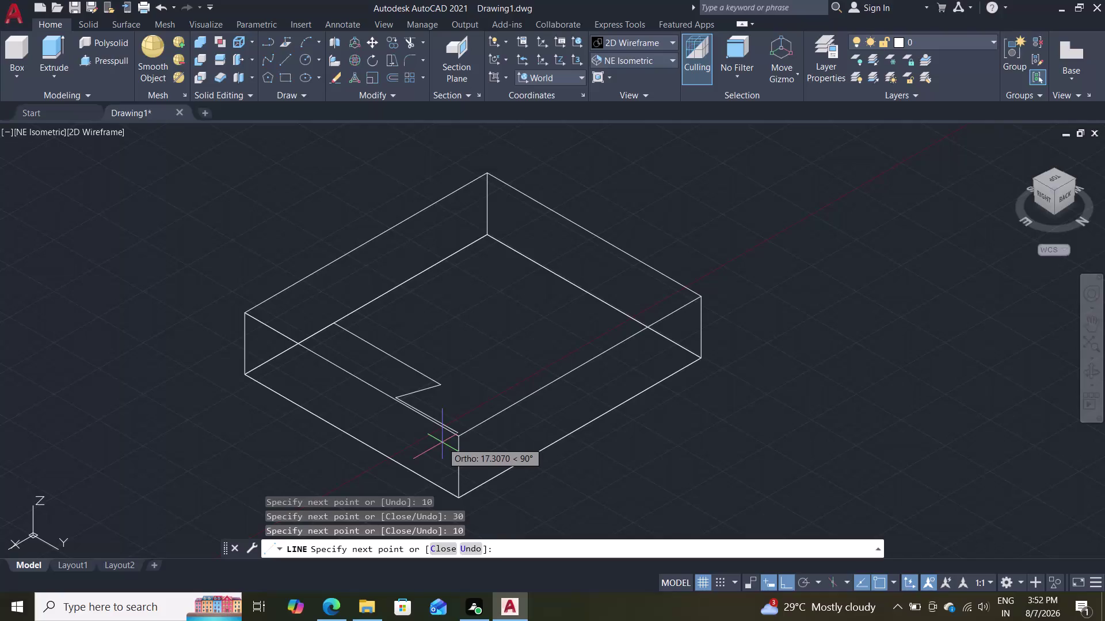
Cancel the current line and erase the stray short line by the notch.
key(Escape)
click(423, 389)
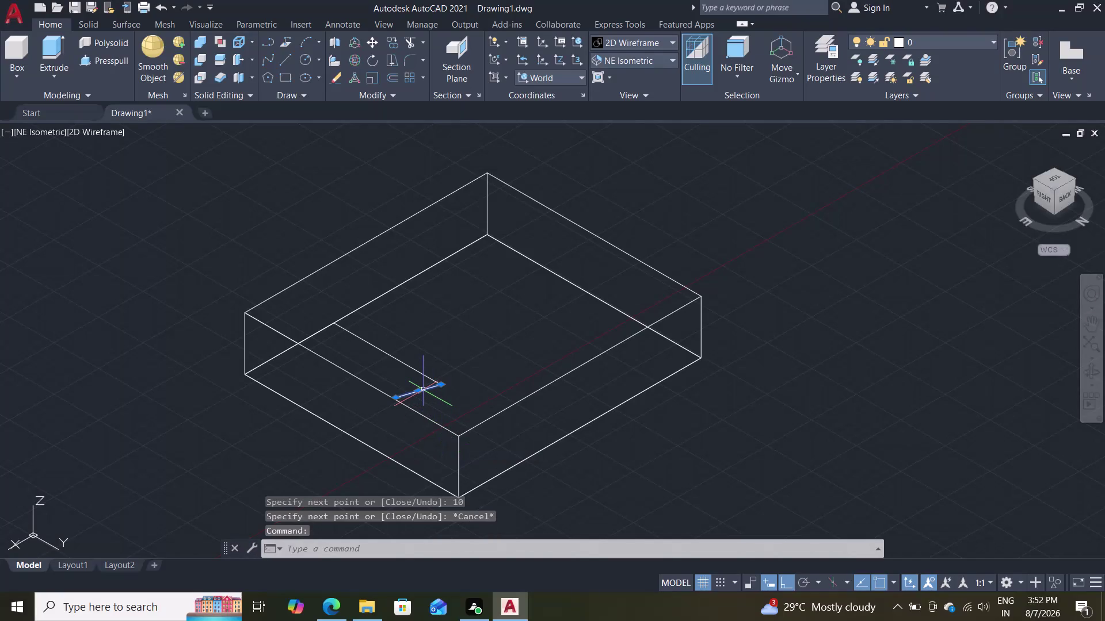
key(BackSpace)
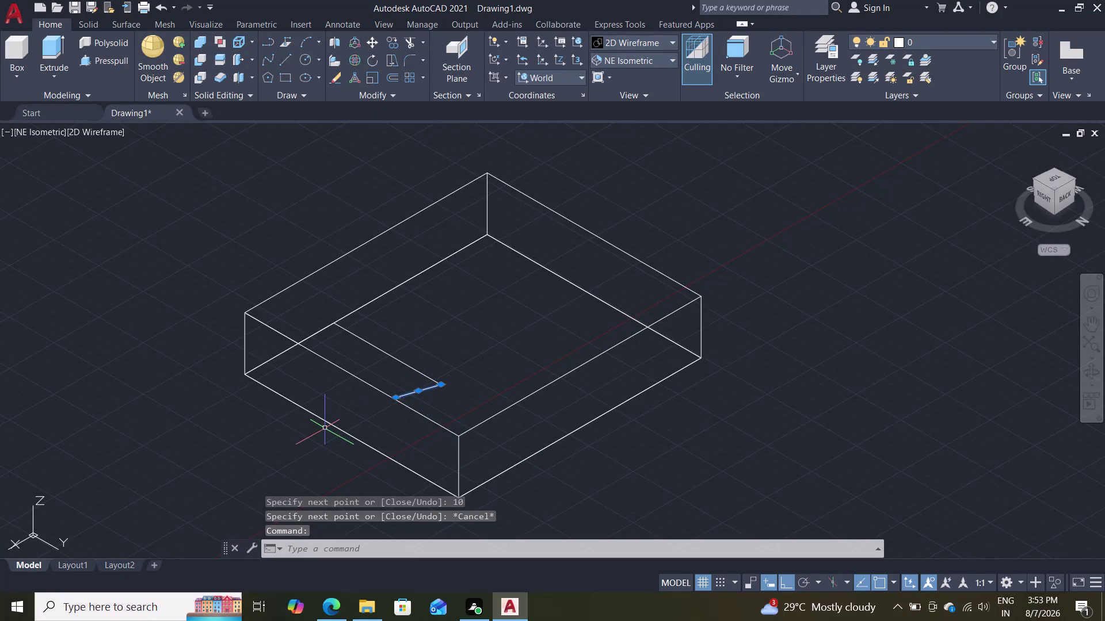
key(Delete)
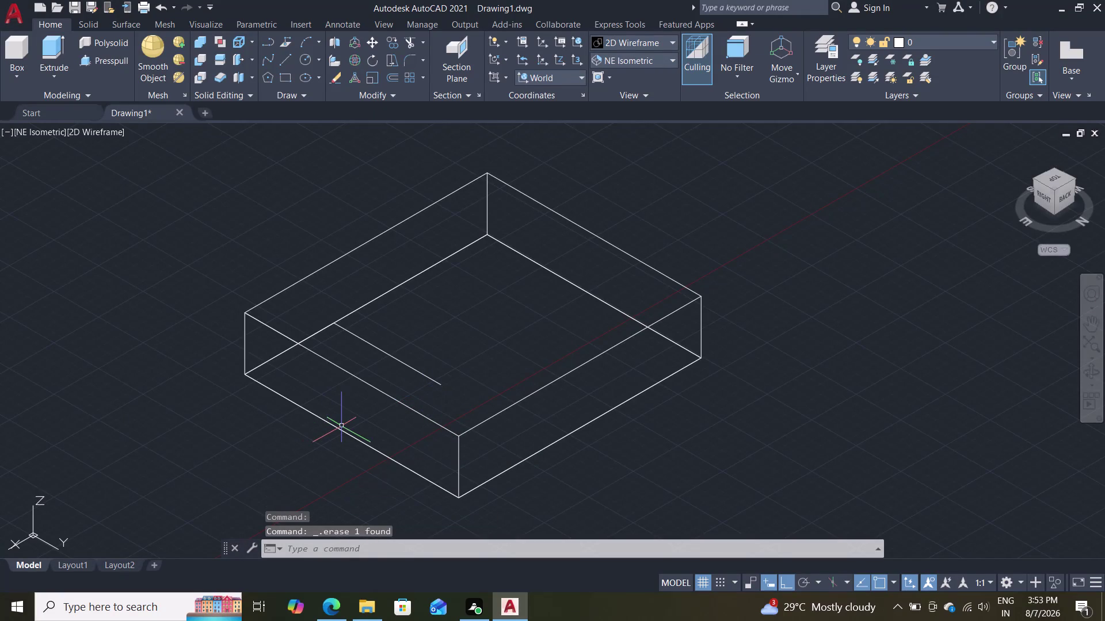
Zoom in on the notch and draw the line that closes its rectangular outline.
middle_drag(344, 421, 299, 376)
scroll(up, 3)
middle_drag(302, 405, 299, 394)
scroll(up, 3)
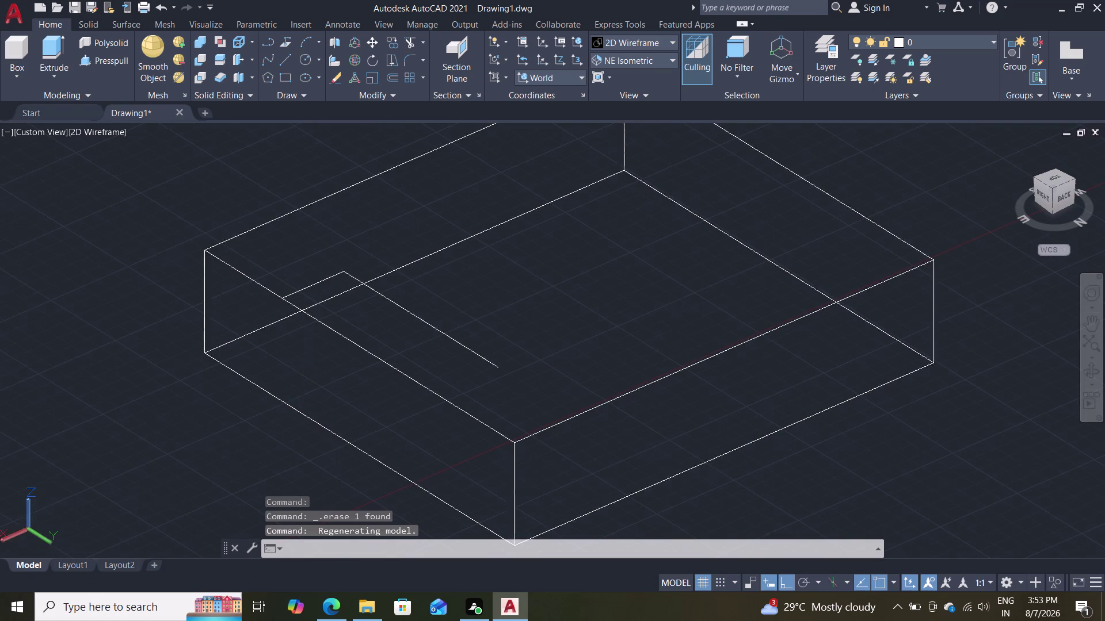
middle_drag(299, 394, 289, 378)
middle_click(285, 374)
middle_drag(274, 364, 257, 358)
middle_click(243, 356)
middle_drag(243, 355, 277, 391)
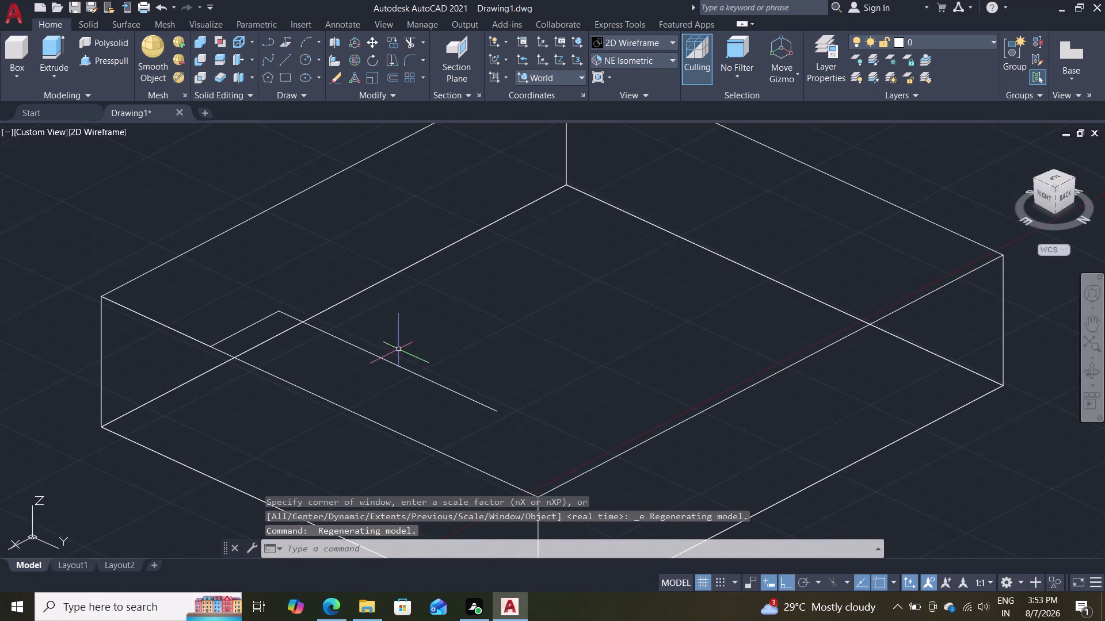
scroll(down, 3)
middle_click(466, 322)
scroll(up, 3)
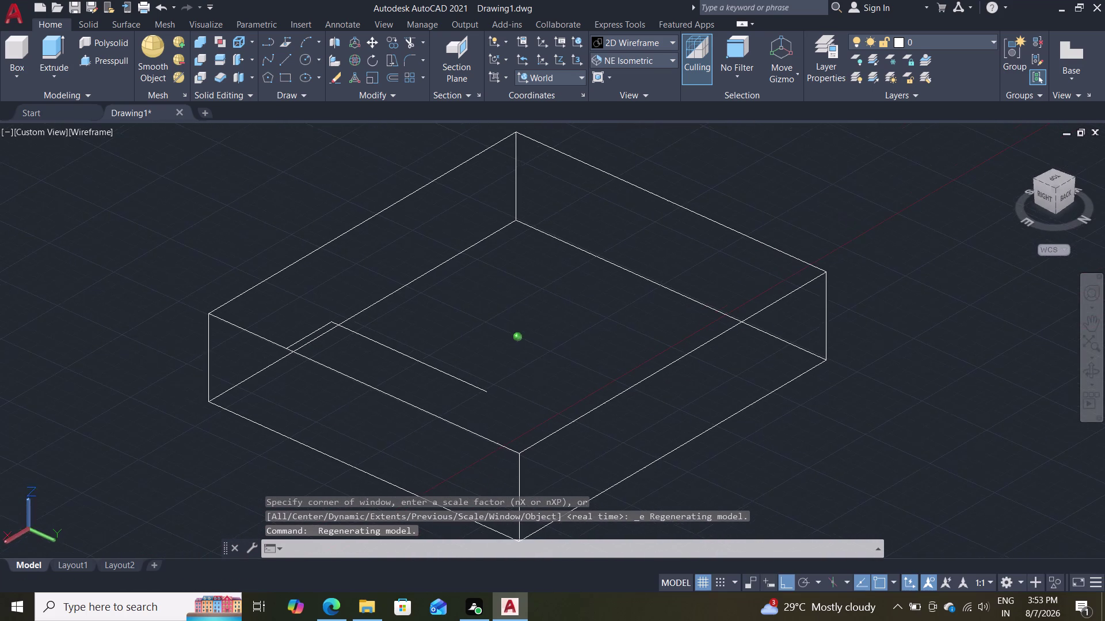
key(l)
key(Return)
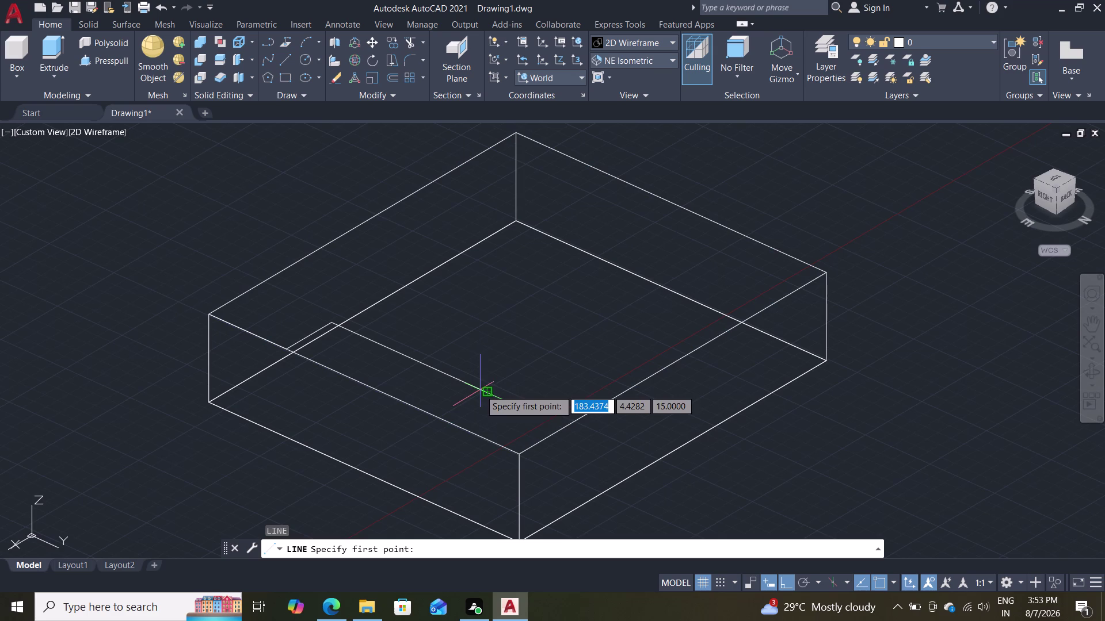
double_click(482, 393)
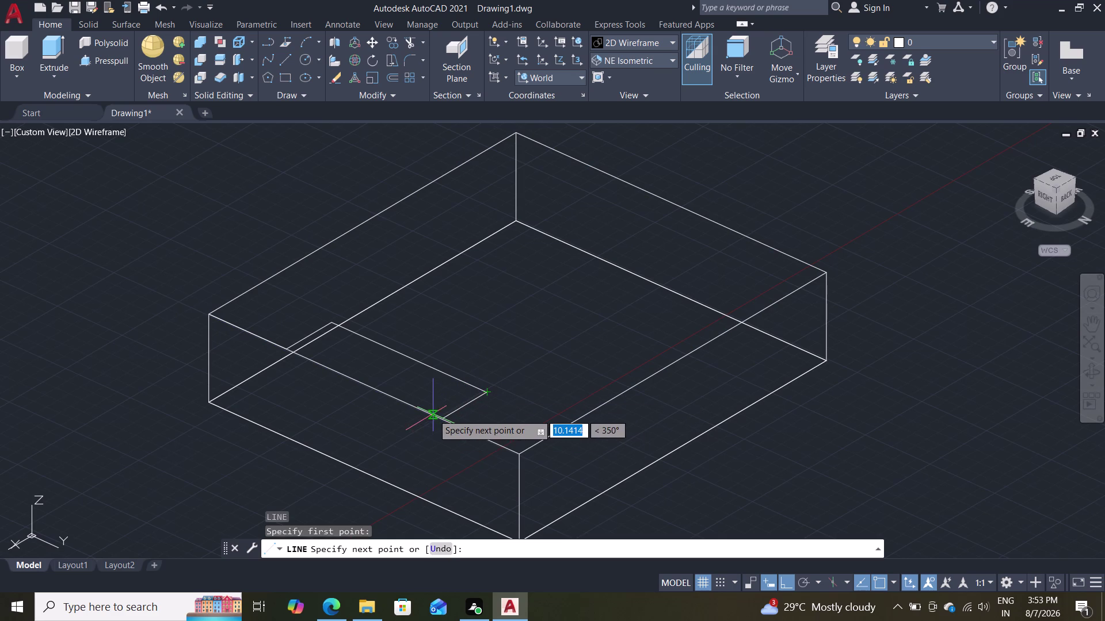
click(439, 419)
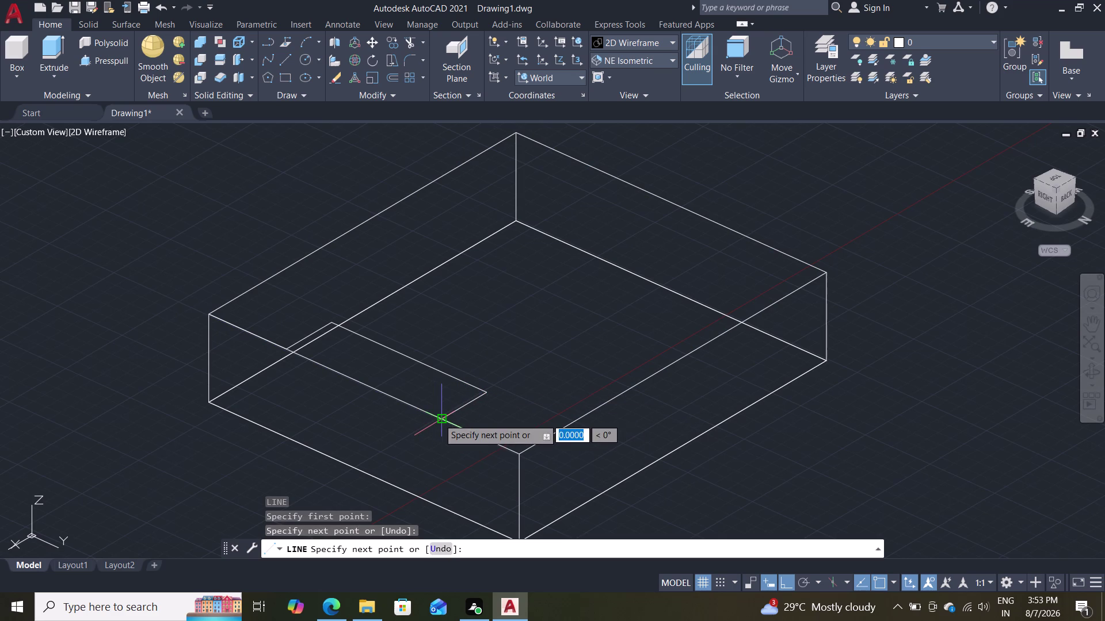
key(Escape)
scroll(down, 3)
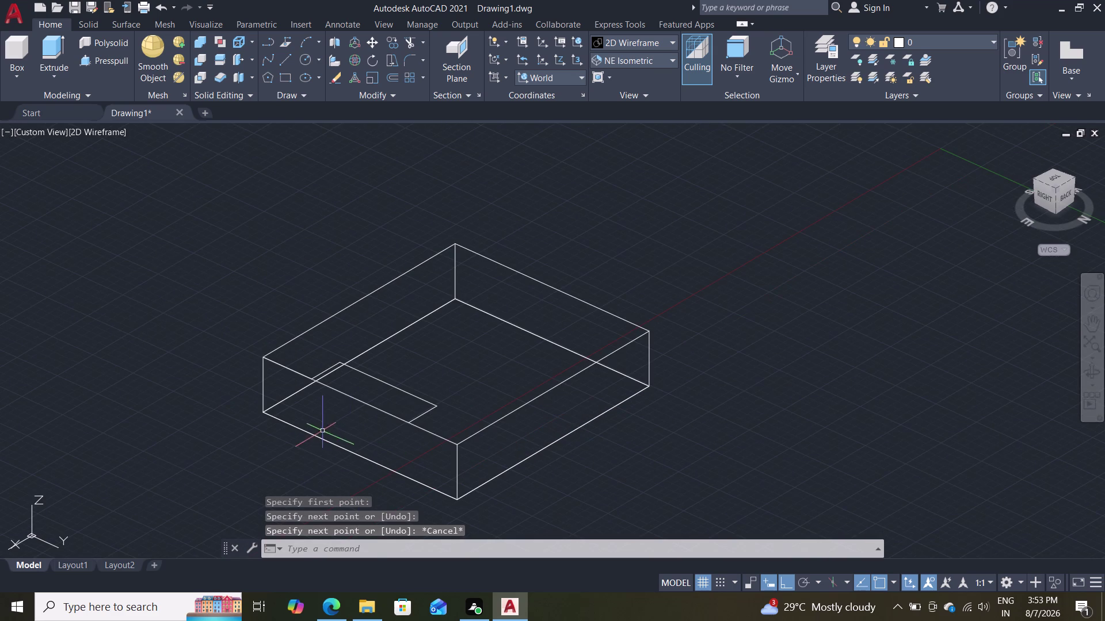
middle_drag(319, 432, 317, 423)
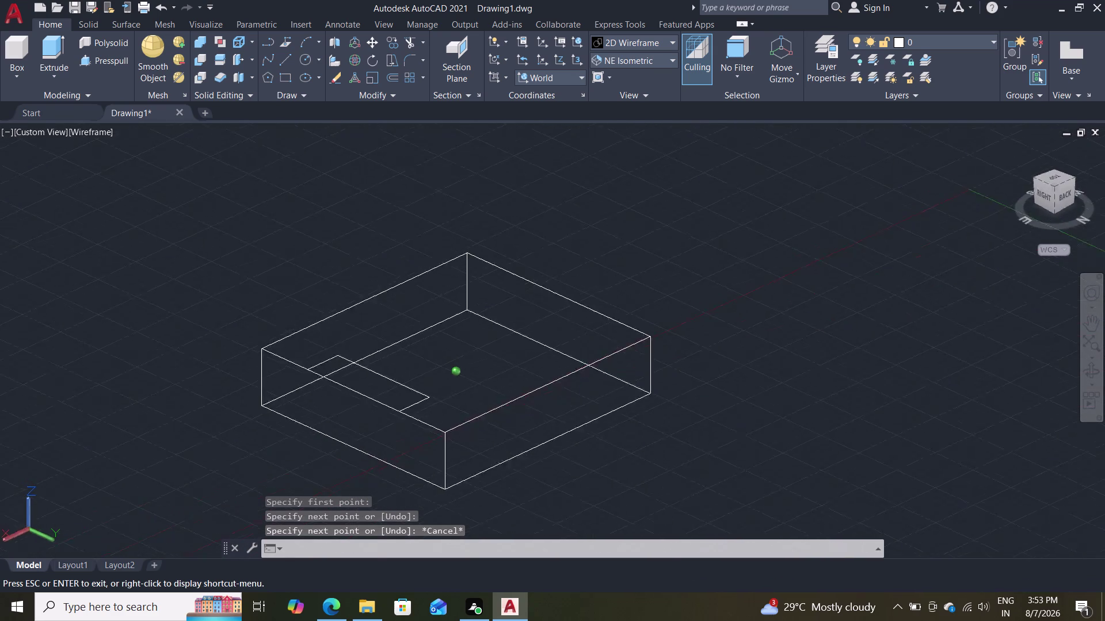
middle_drag(317, 423, 341, 429)
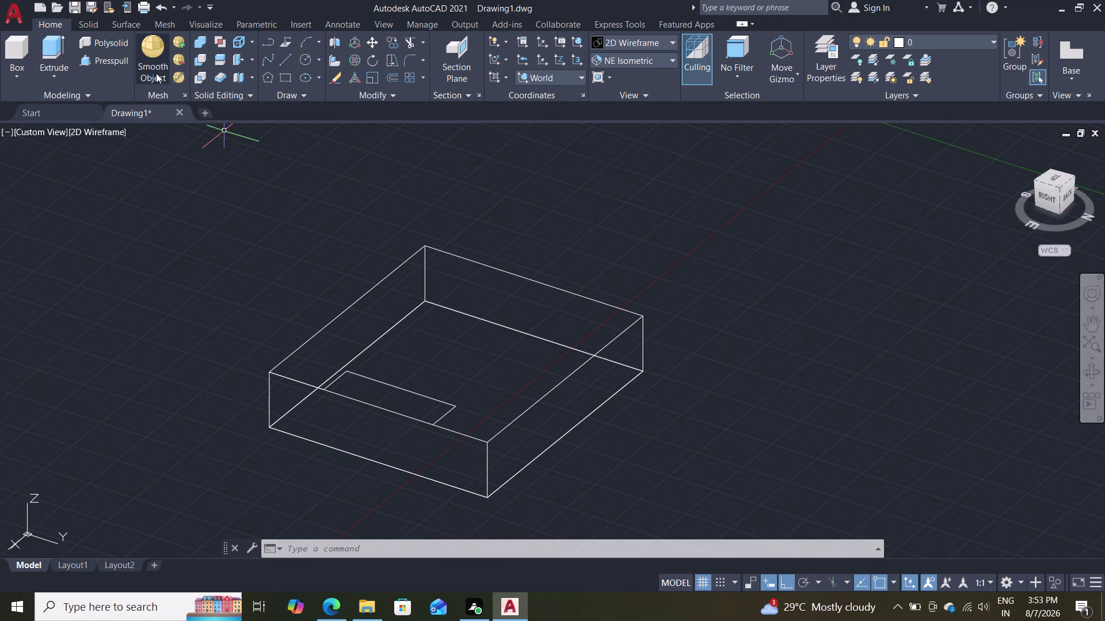
Presspull the notch rectangle down through the block, then switch to Shades of Gray.
click(113, 57)
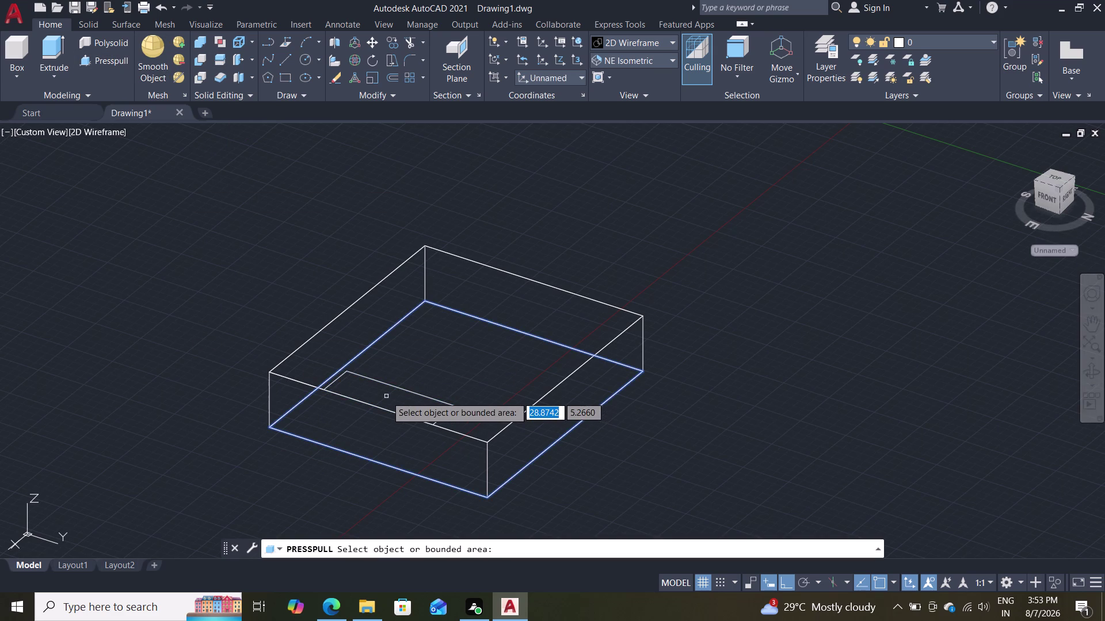
click(383, 399)
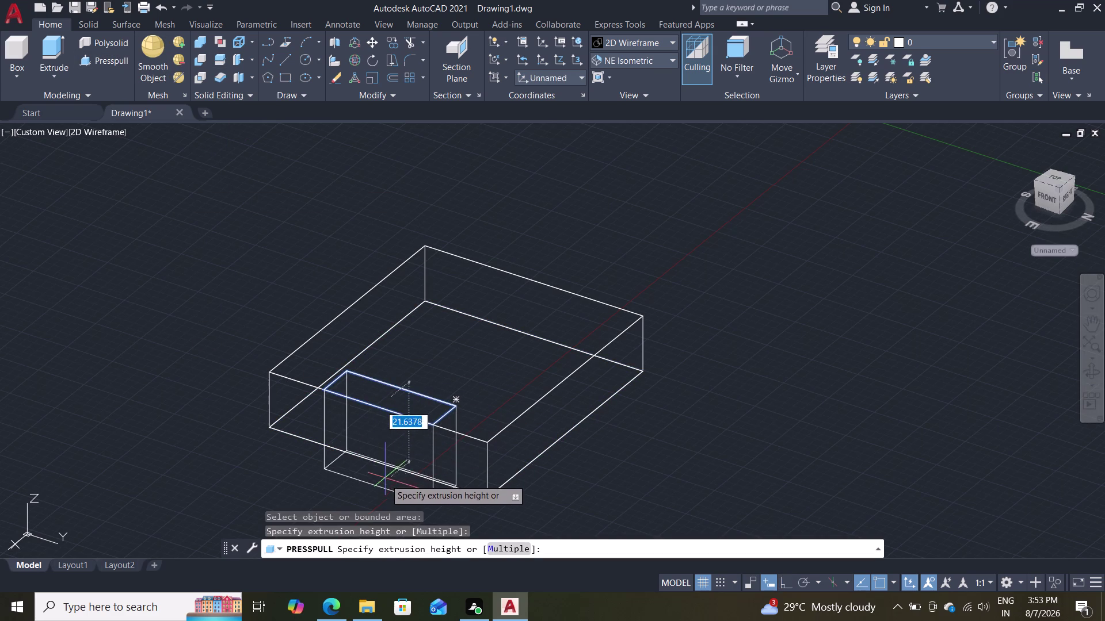
click(385, 490)
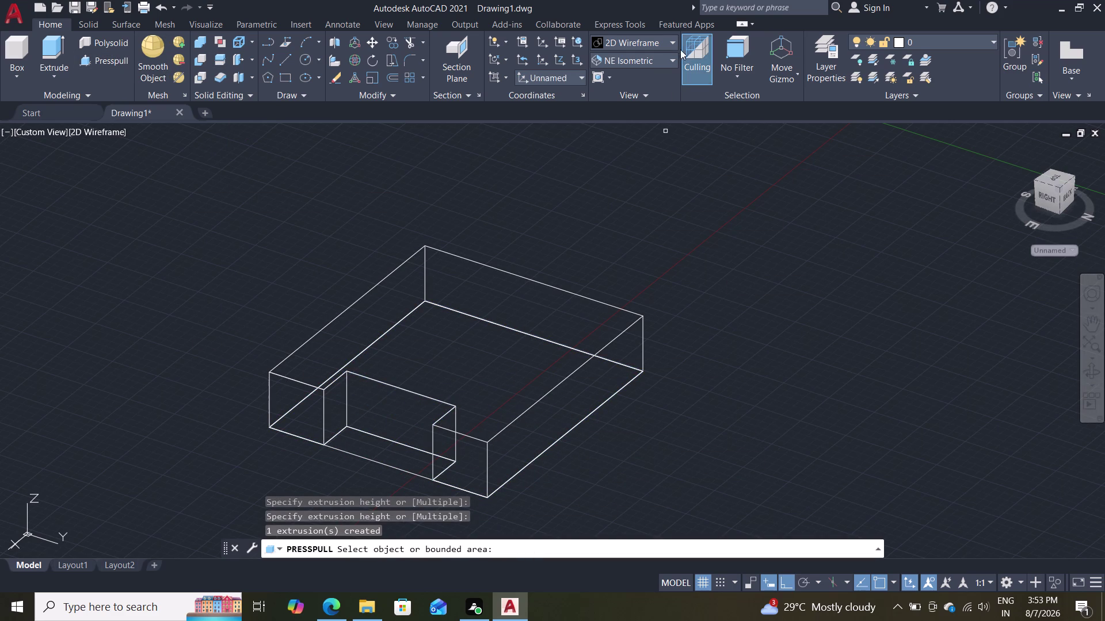
click(664, 43)
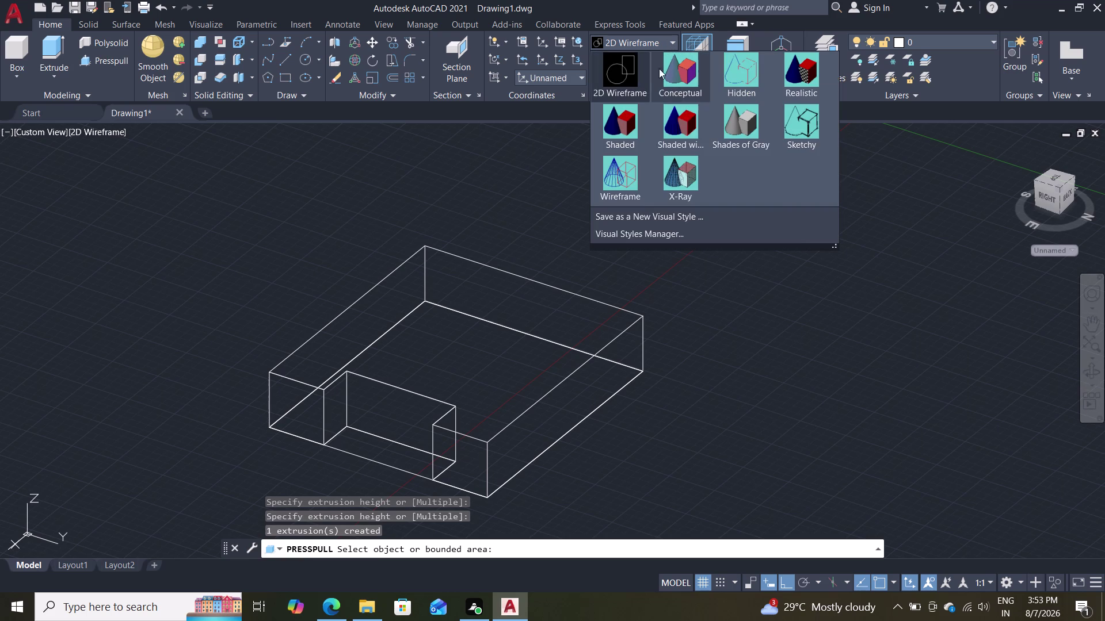
click(733, 128)
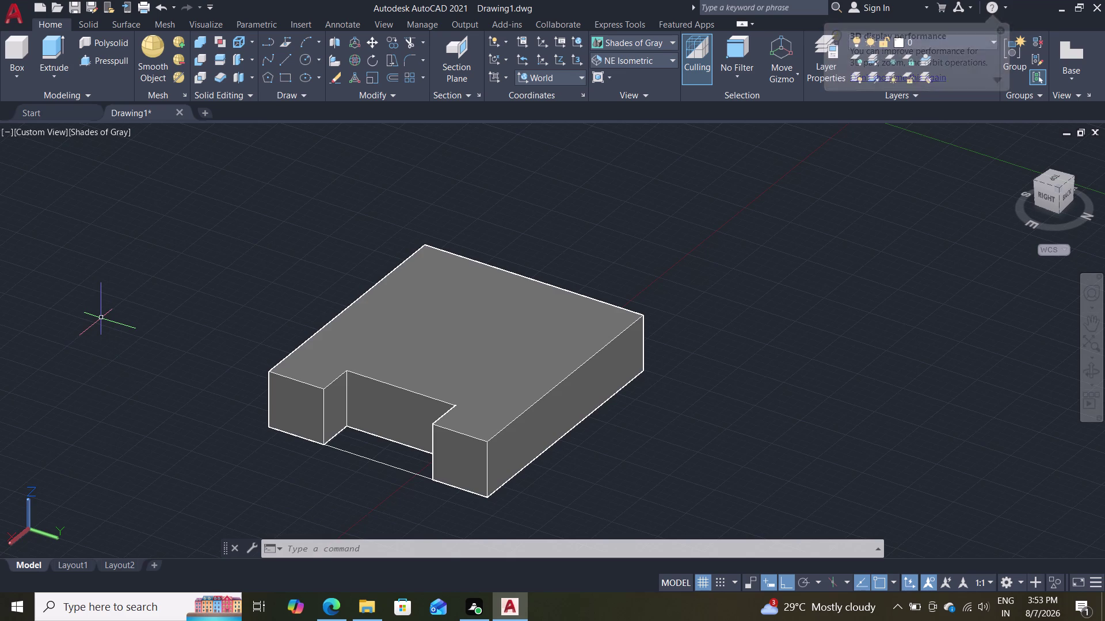
Erase the leftover line beneath the notch with the E command.
key(e)
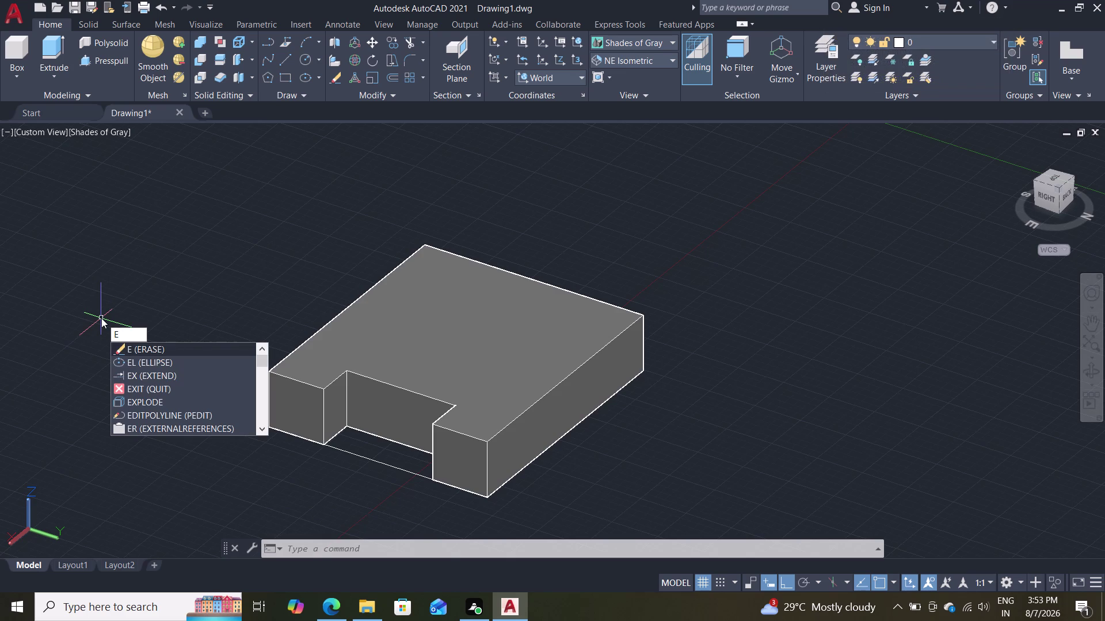
key(Return)
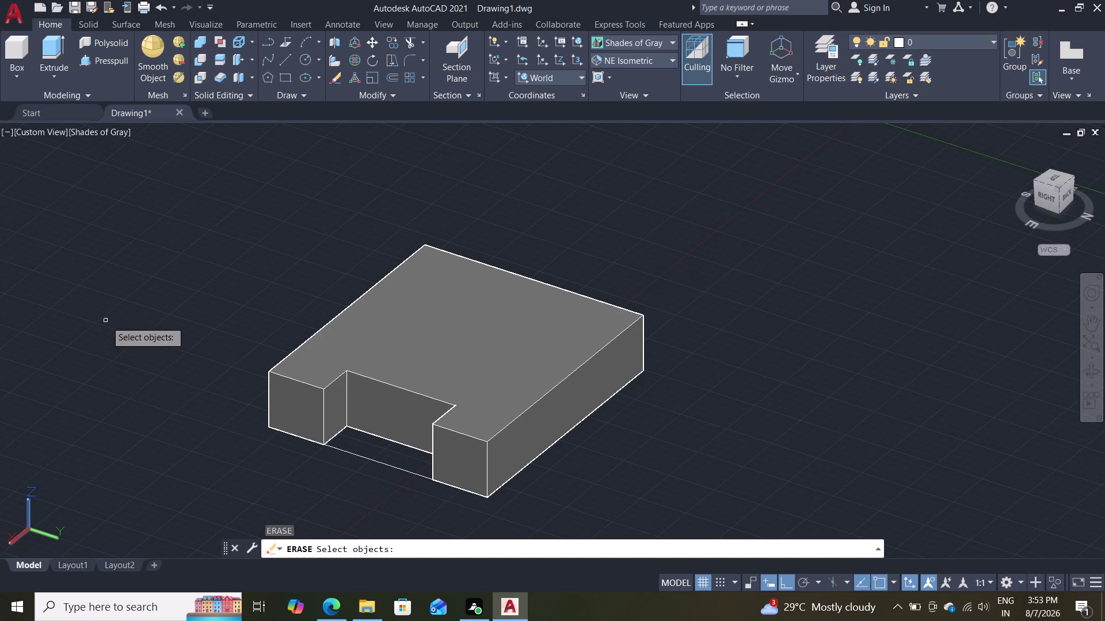
triple_click(373, 459)
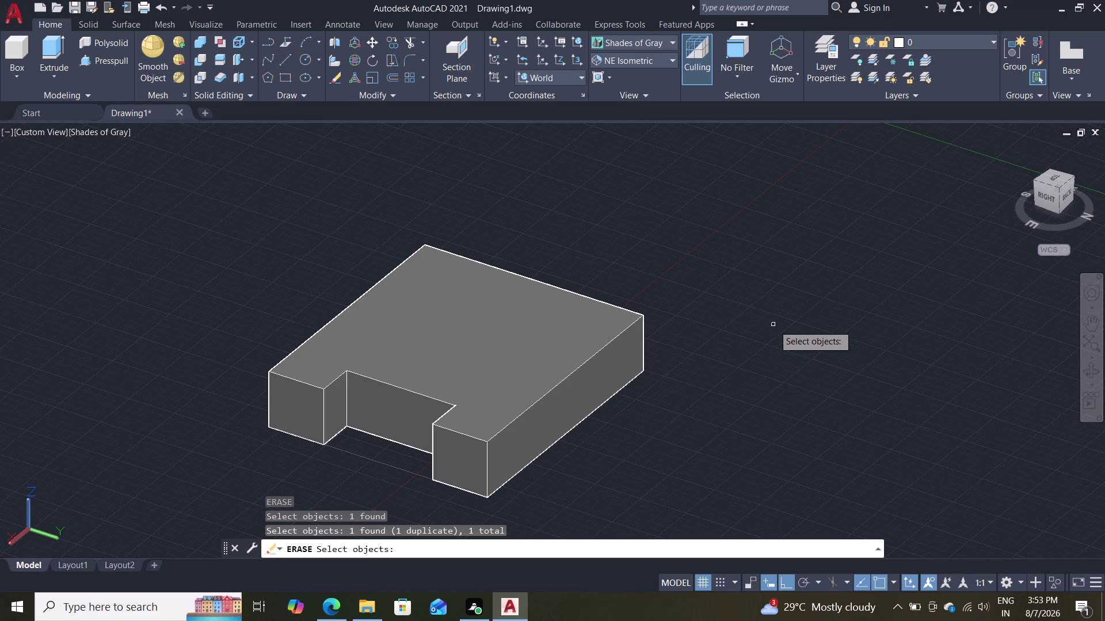
key(Escape)
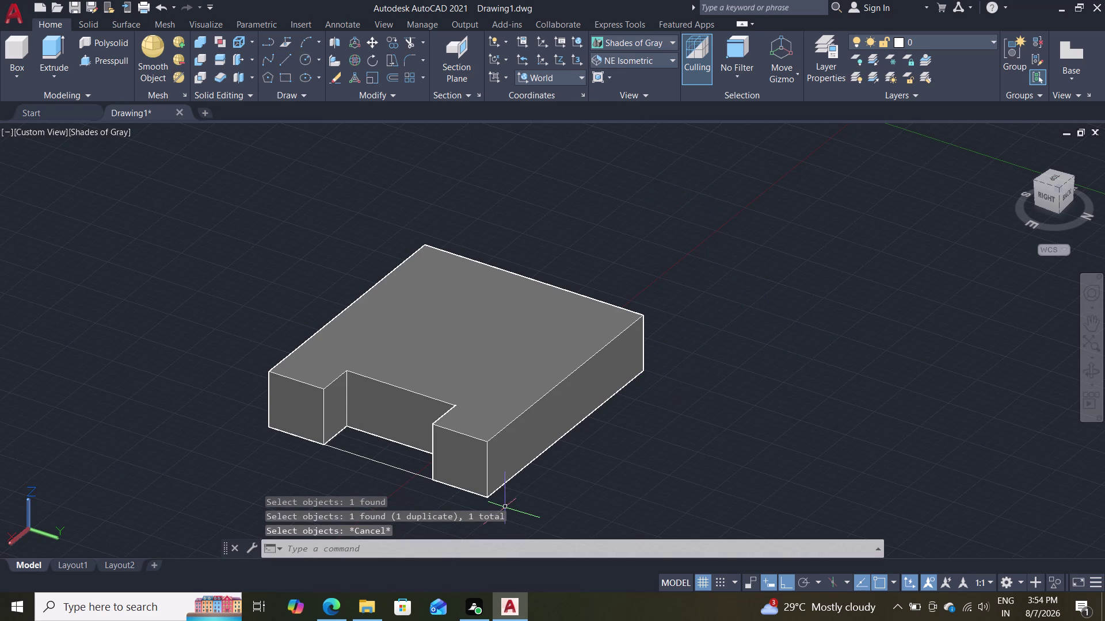
key(e)
key(Return)
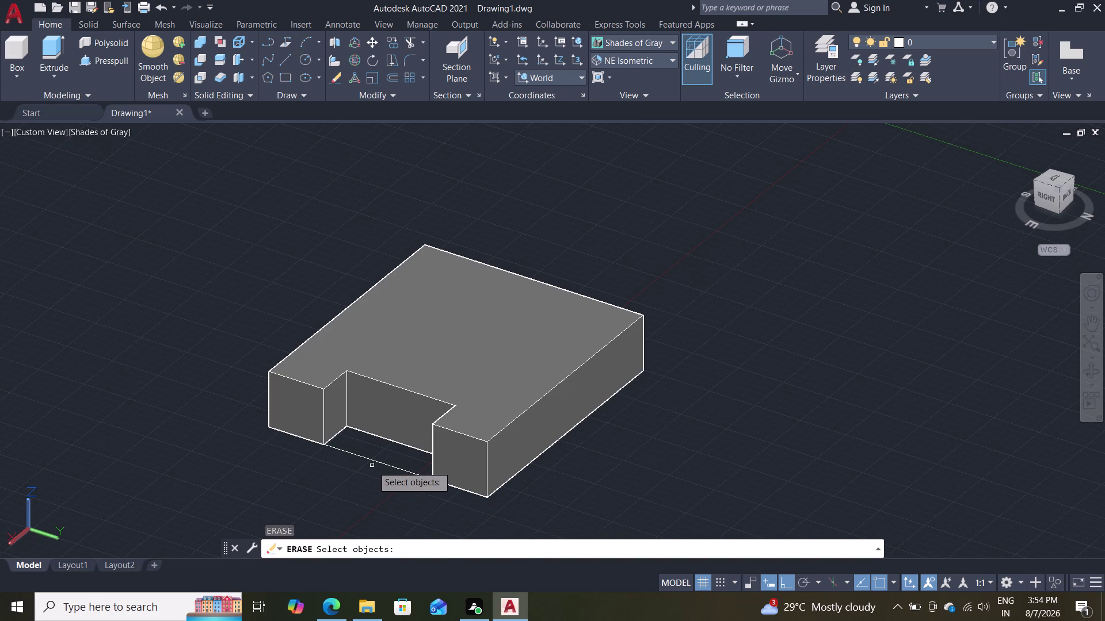
click(377, 462)
key(Return)
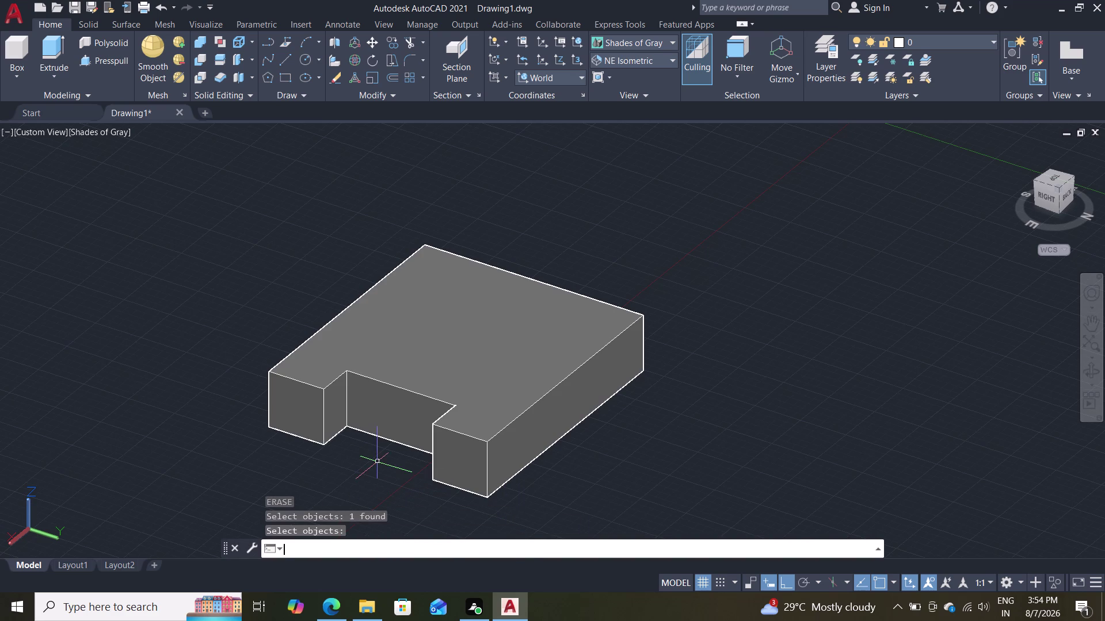
Cancel the lingering commands and start a new line on the top face.
key(space)
key(space)
key(space)
key(space)
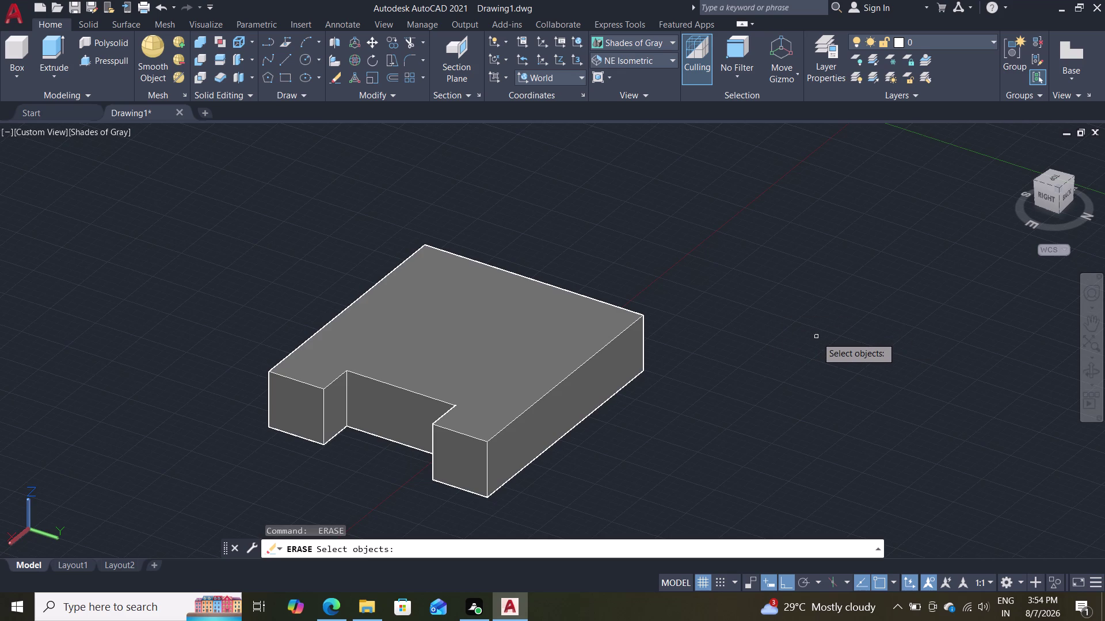
scroll(down, 3)
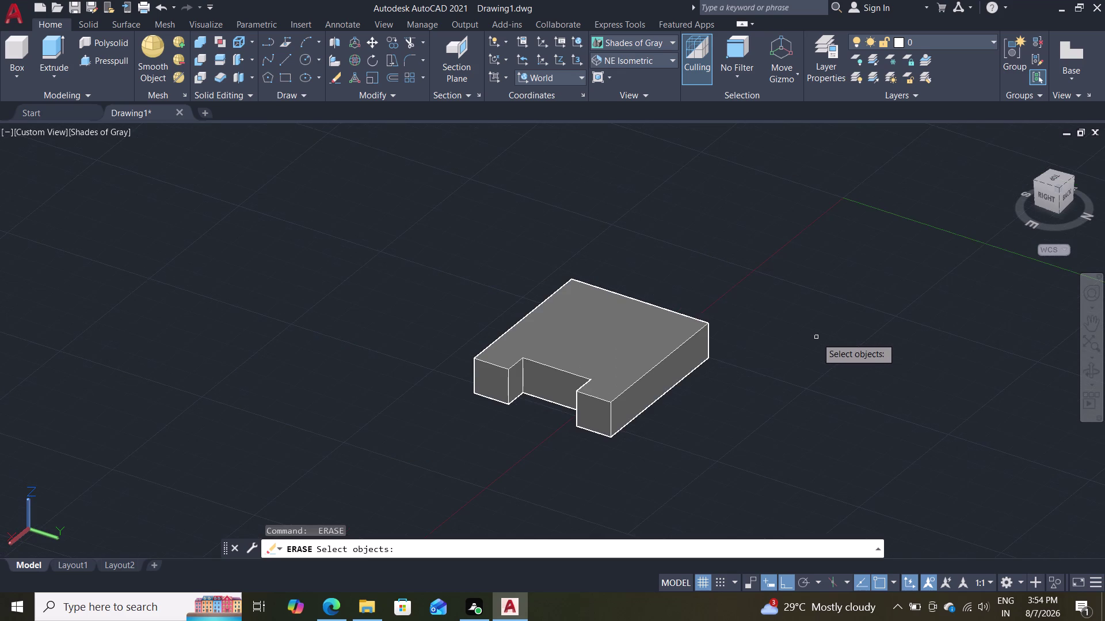
scroll(up, 3)
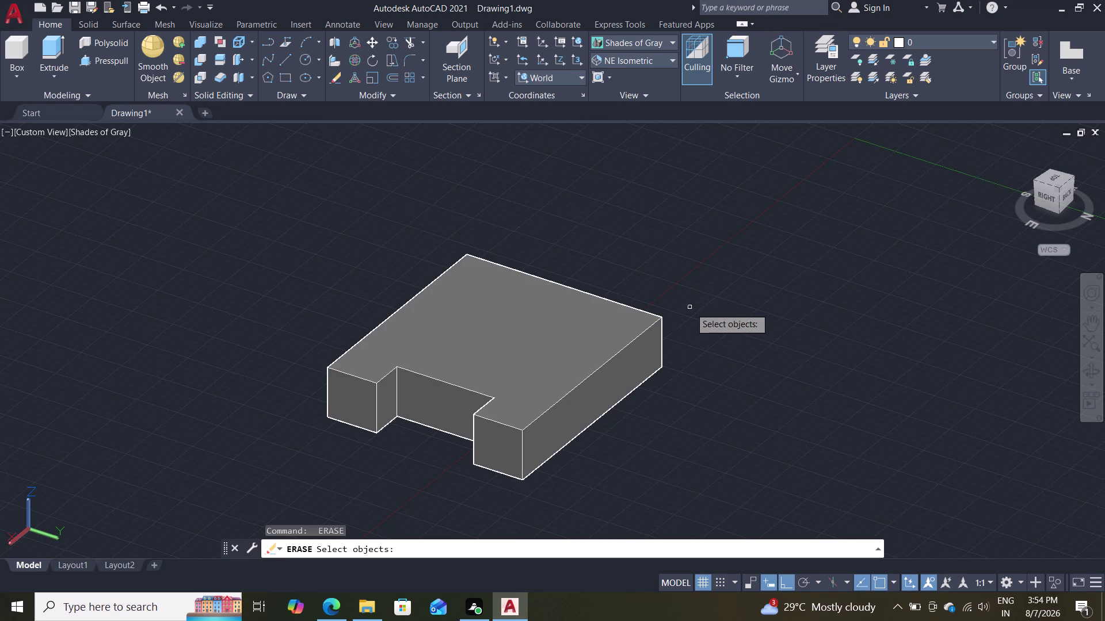
key(Escape)
key(Escape)
key(z)
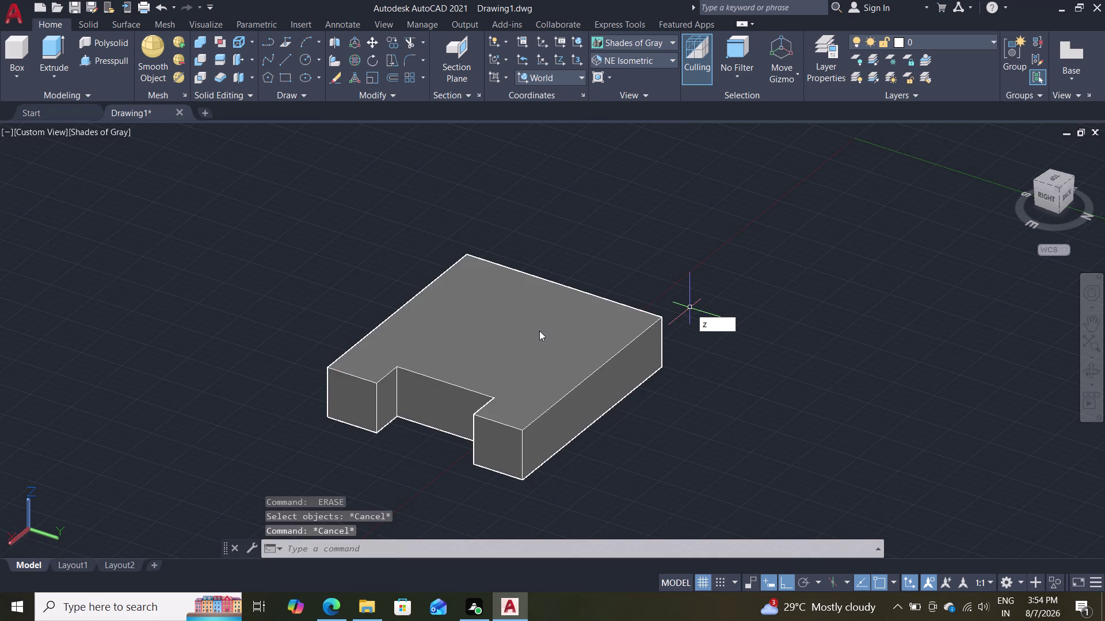
key(Escape)
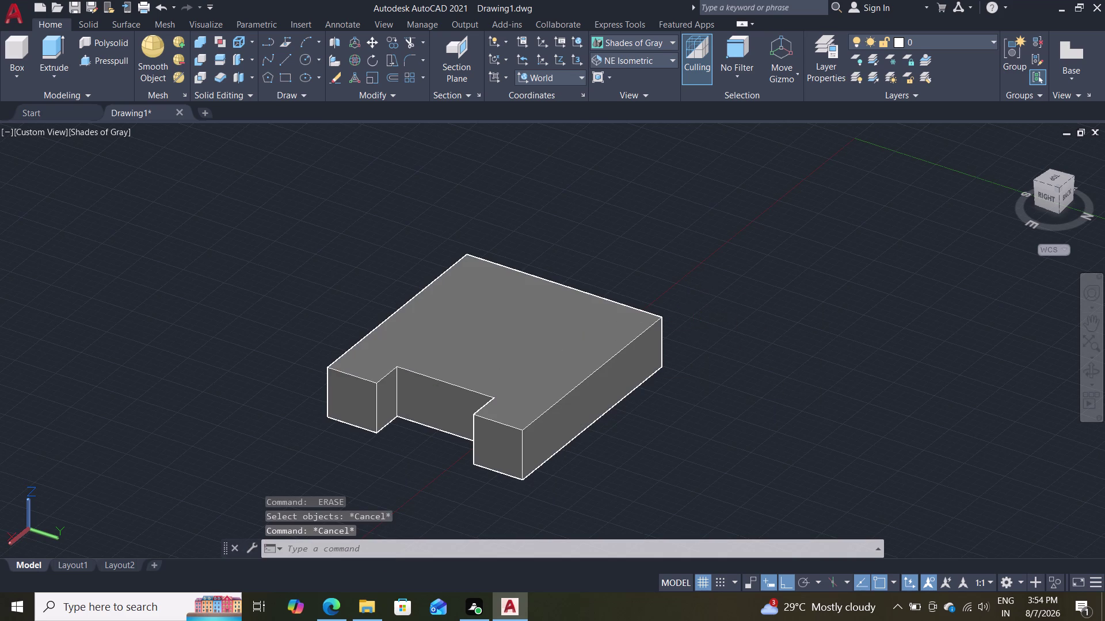
key(Escape)
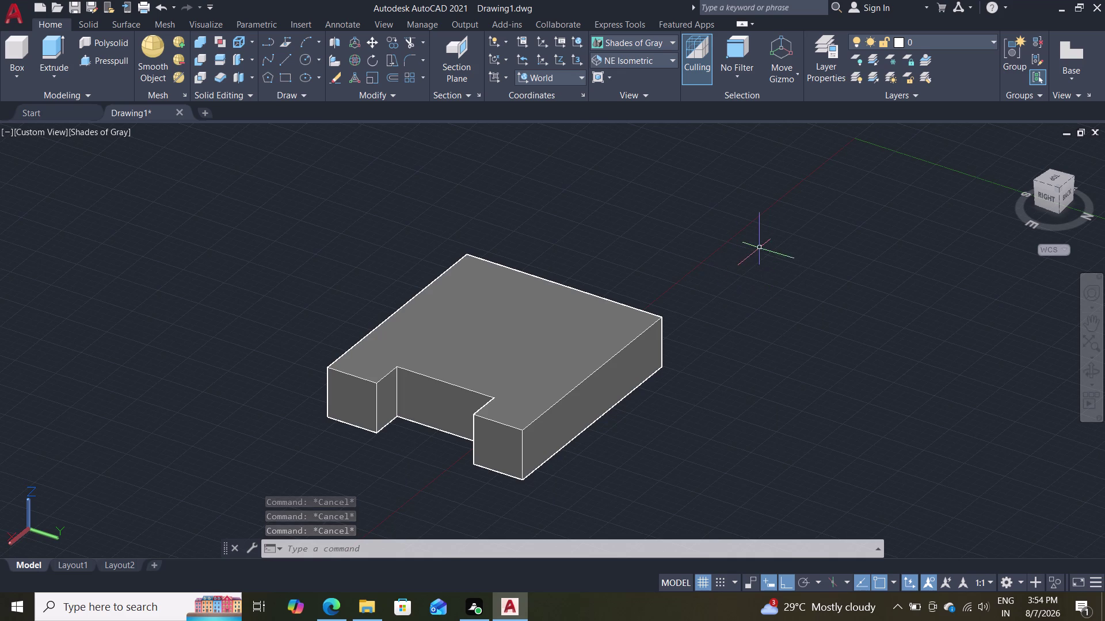
key(l)
key(Return)
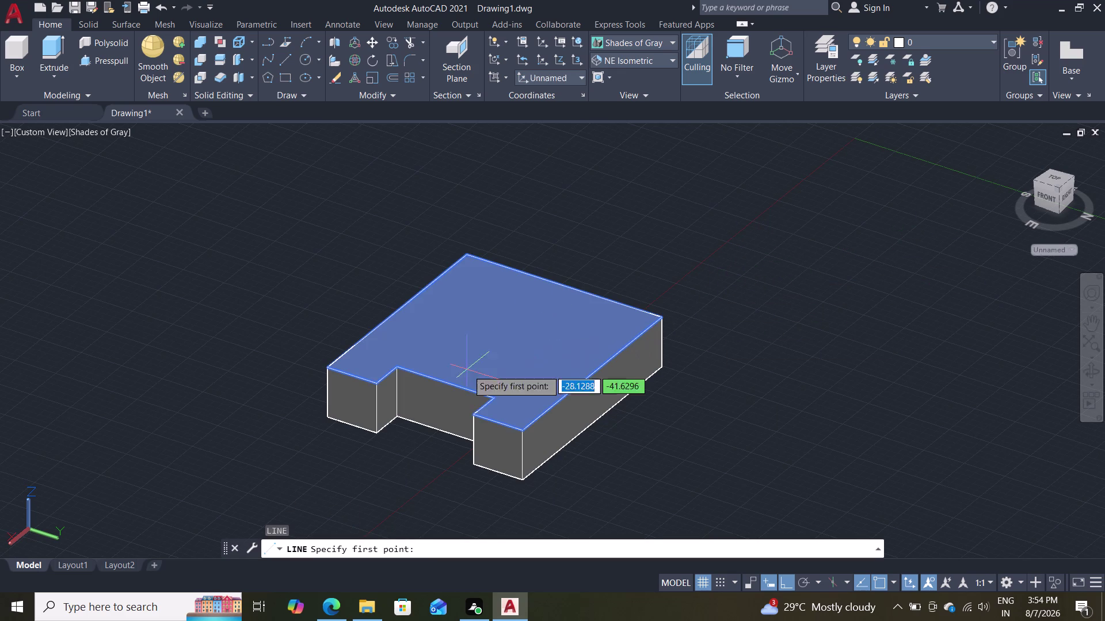
Draw a 38-unit guide line across the block's top face.
click(324, 368)
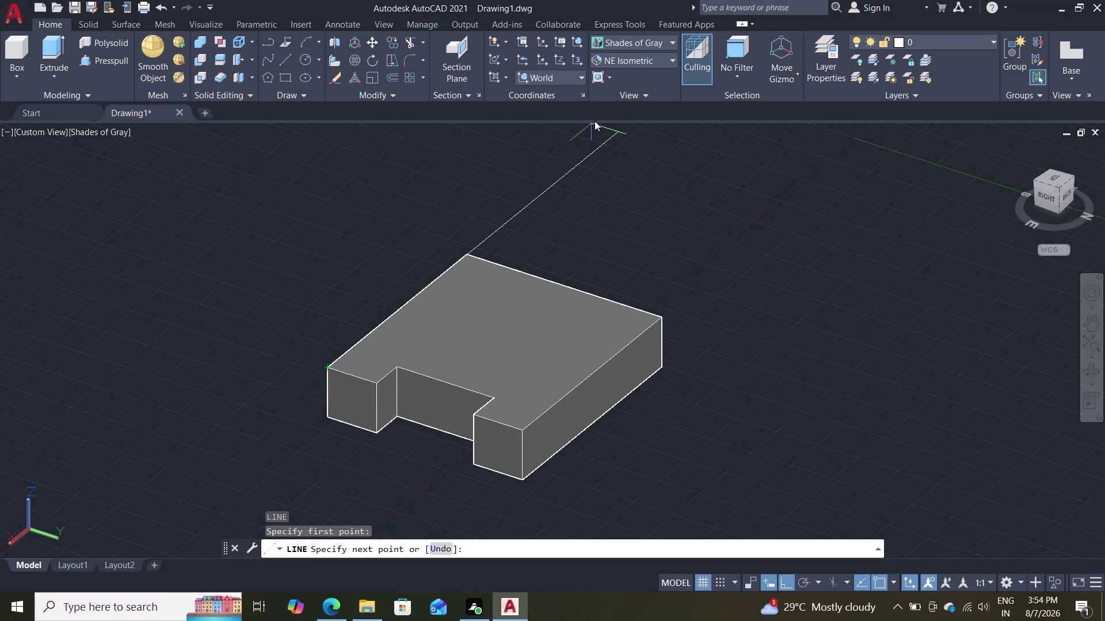
text(38)
key(Return)
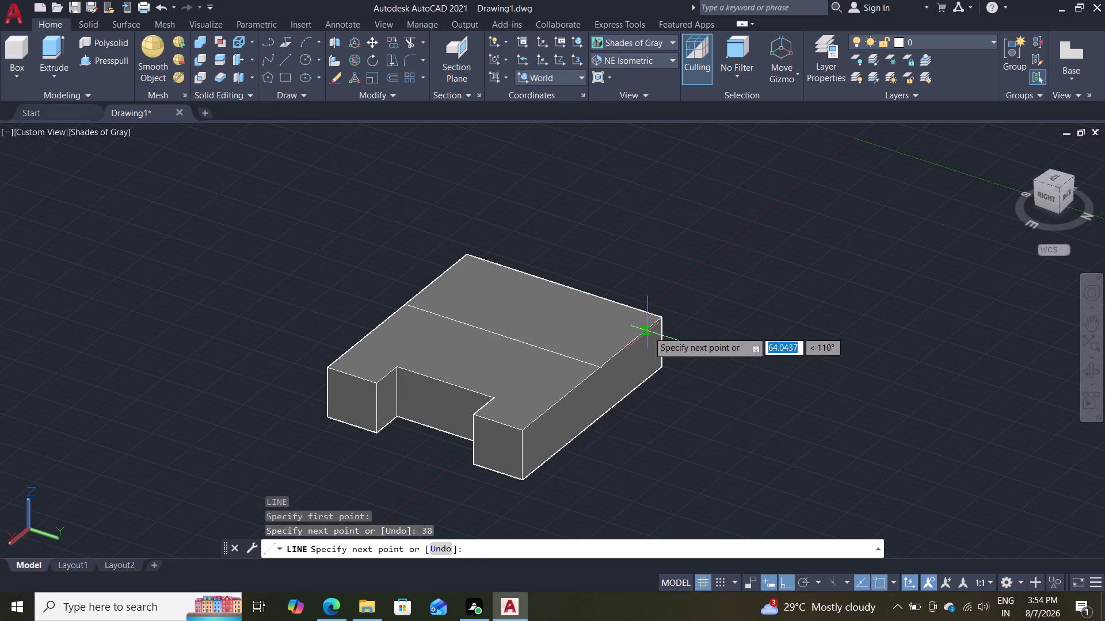
click(603, 367)
key(Escape)
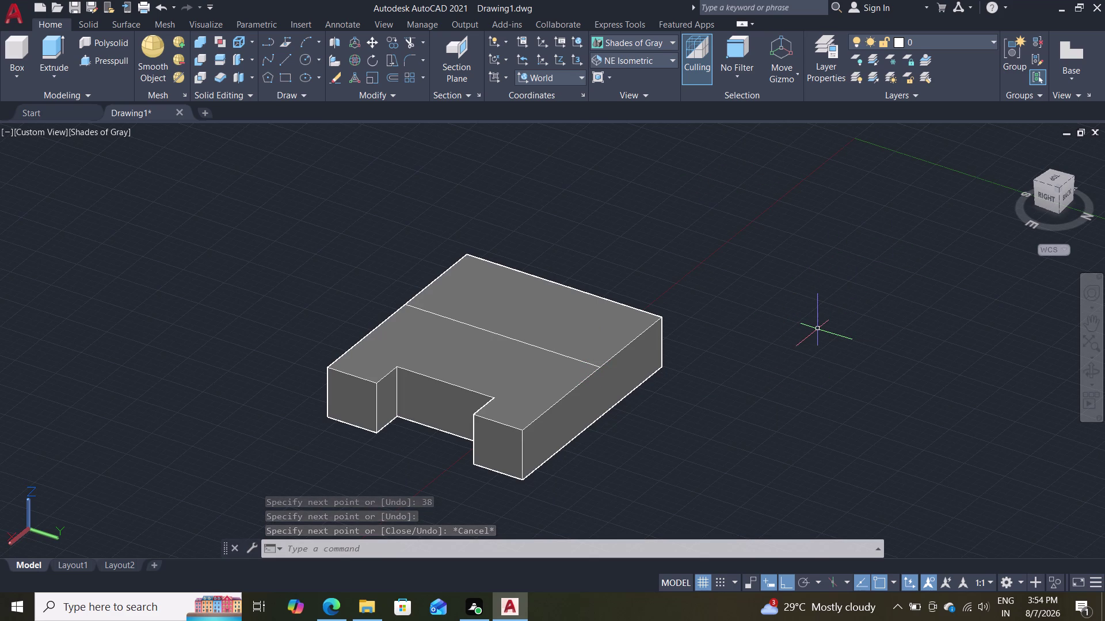
key(c)
key(Return)
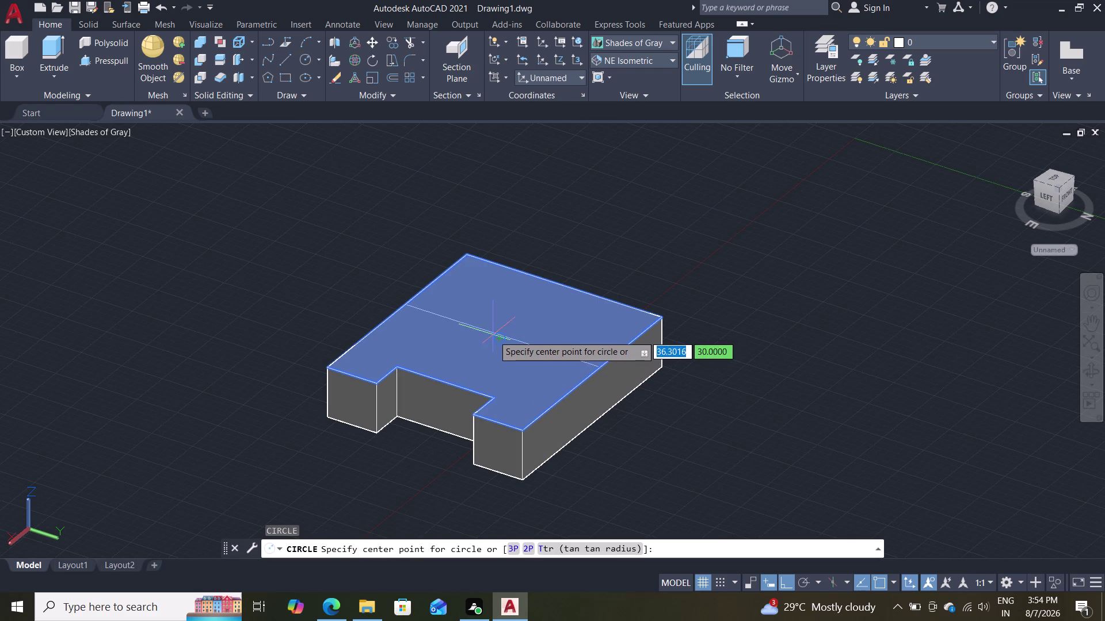
Draw a radius 15 circle centred on the guide line's midpoint.
scroll(up, 3)
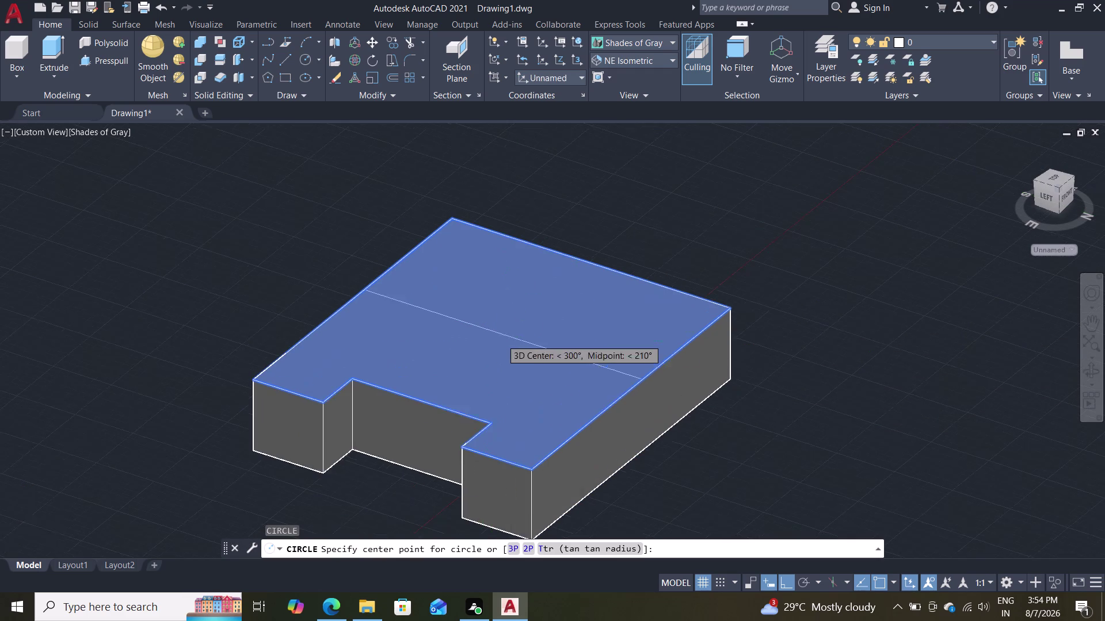
scroll(up, 3)
click(512, 329)
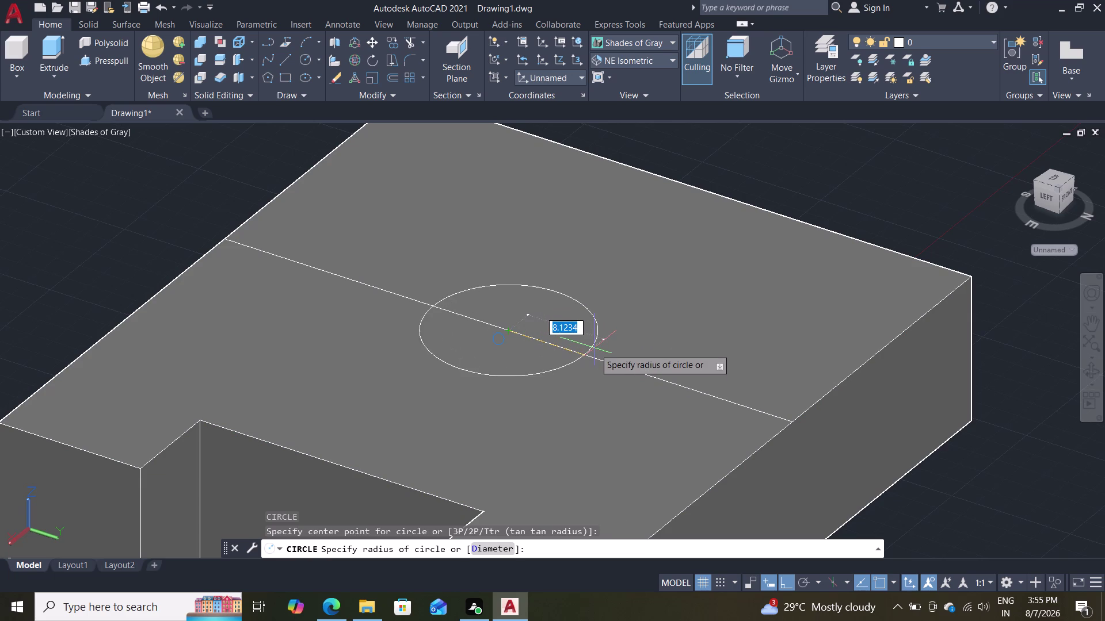
text(15)
key(Return)
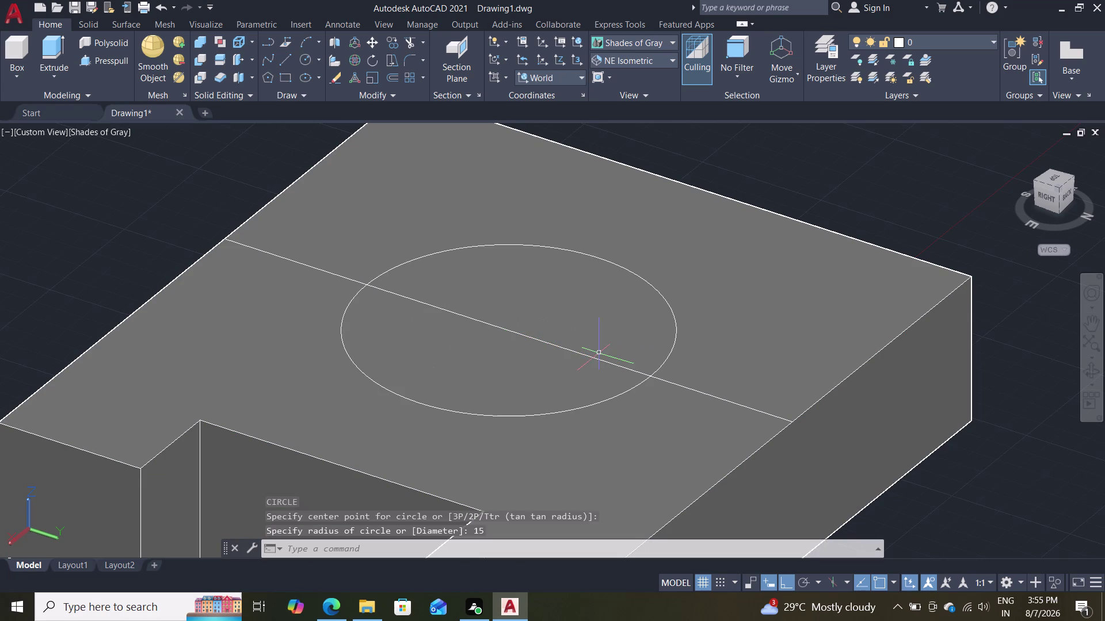
scroll(down, 3)
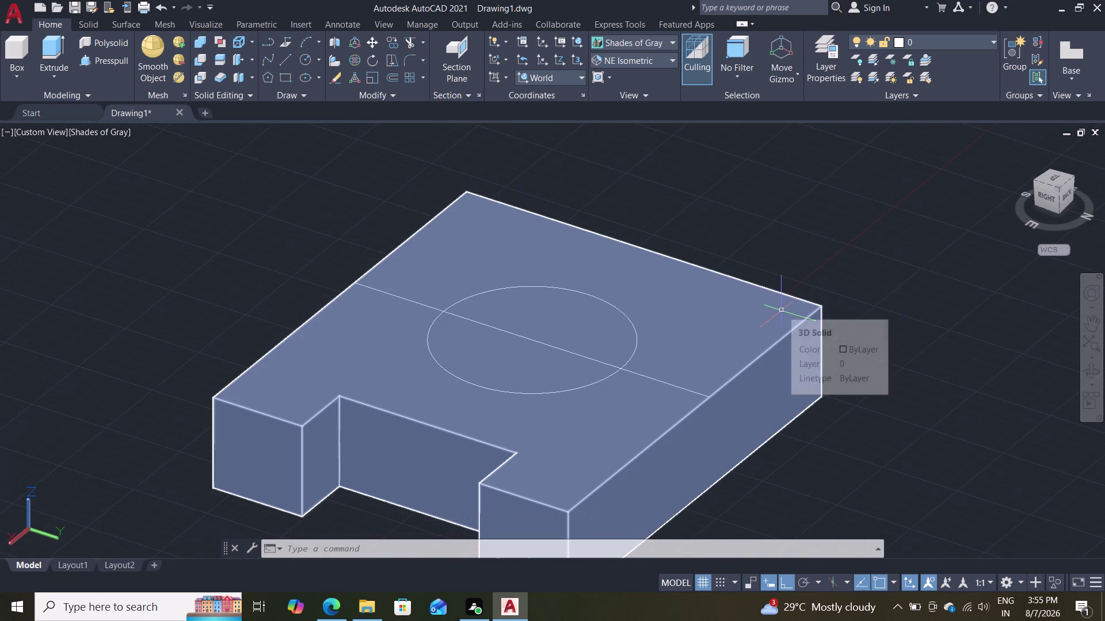
Draw a second, radius 30 circle at the same centre, then undo it.
key(c)
key(Return)
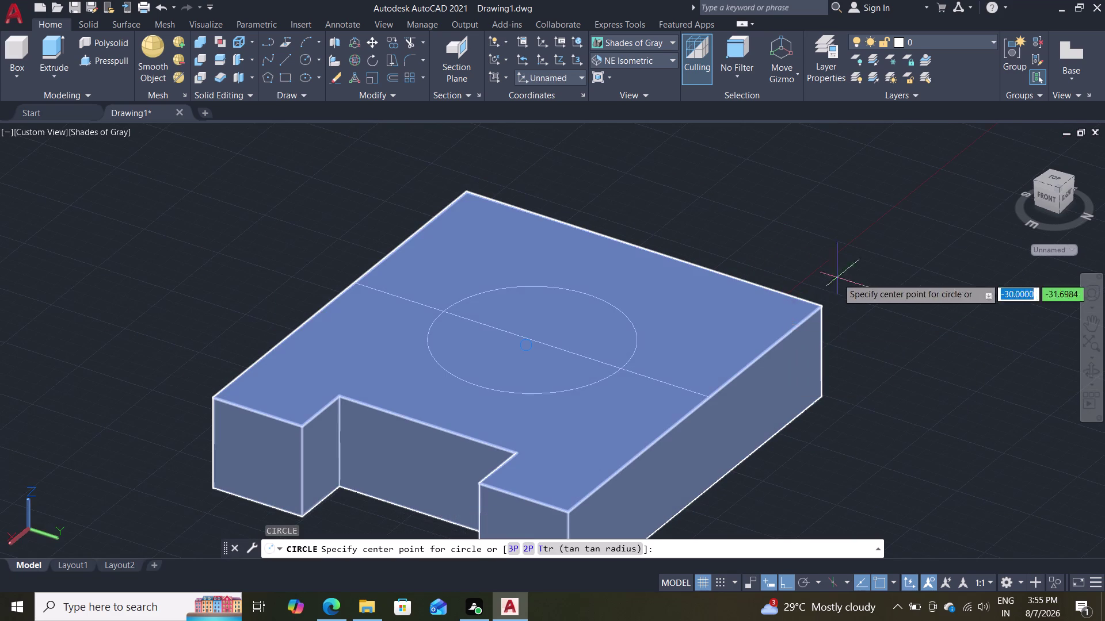
click(534, 341)
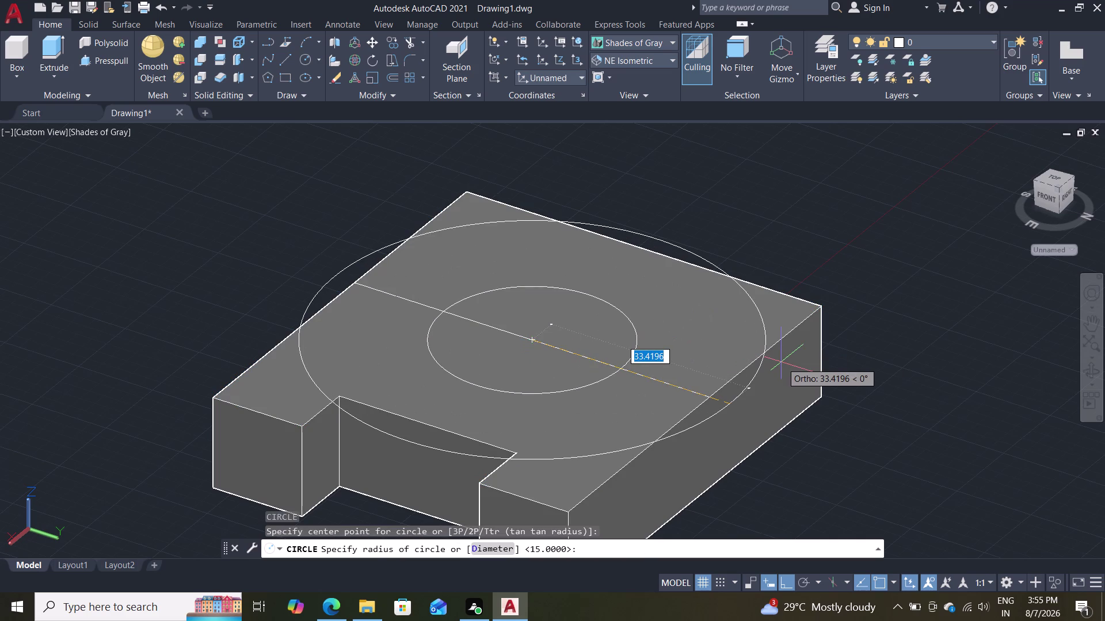
text(30)
key(Return)
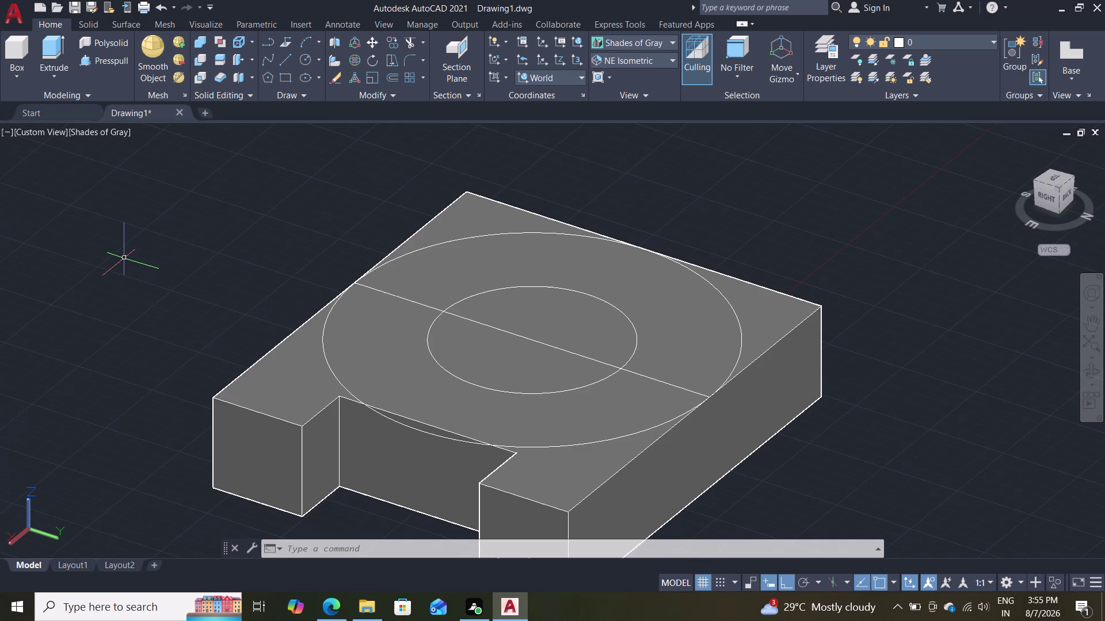
key(ctrl+z)
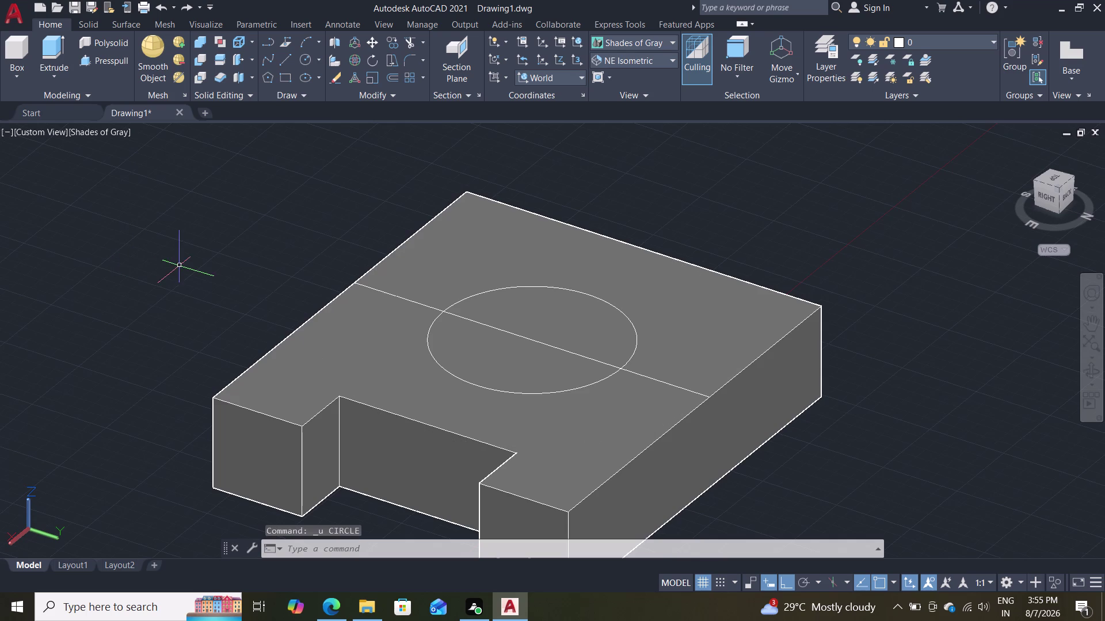
Cancel a trial 3-point arc between the guide line's ends and switch to 2D Wireframe.
click(310, 42)
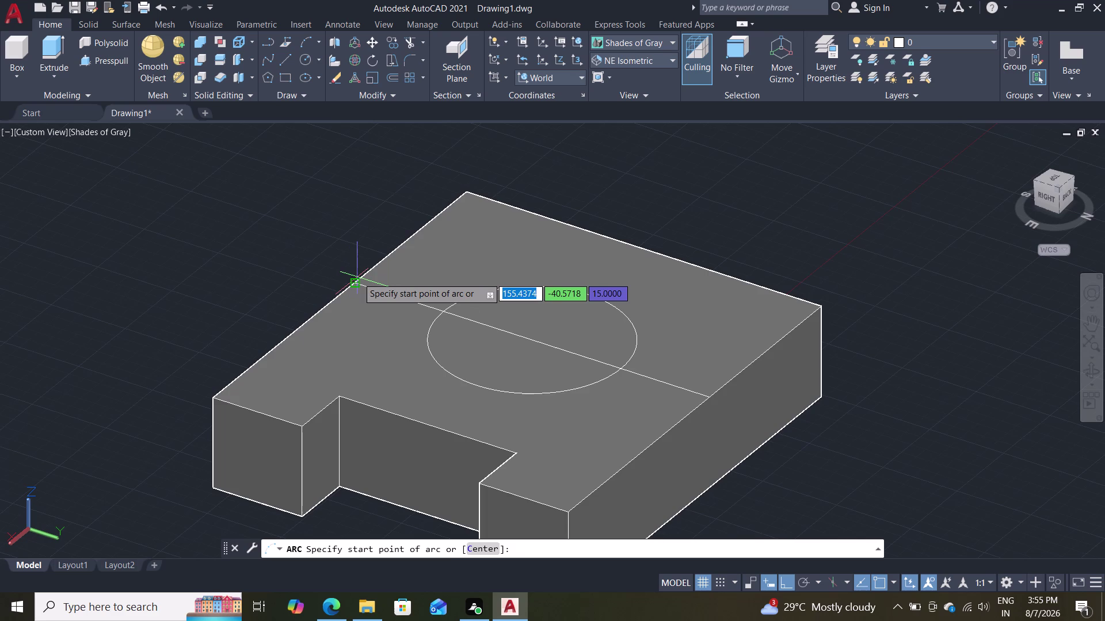
click(357, 277)
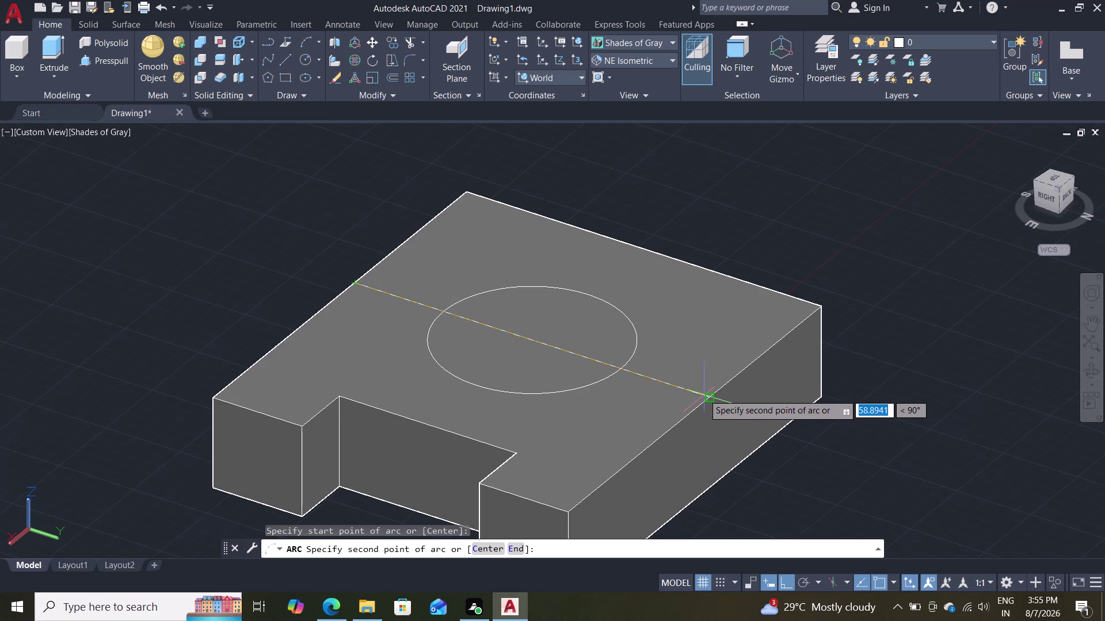
click(705, 395)
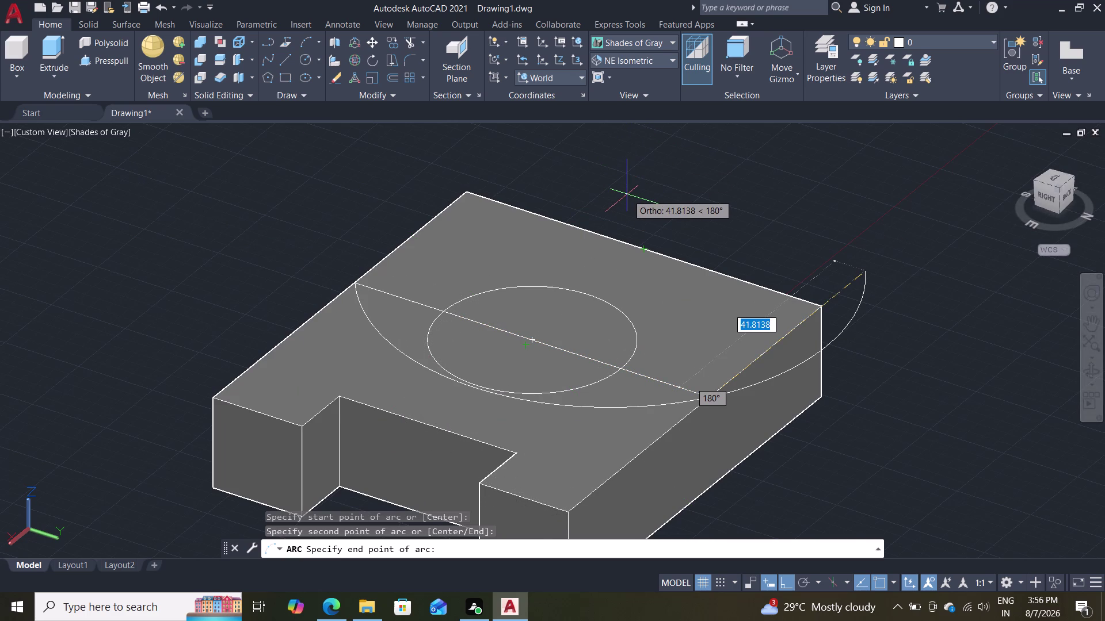
key(Escape)
click(657, 41)
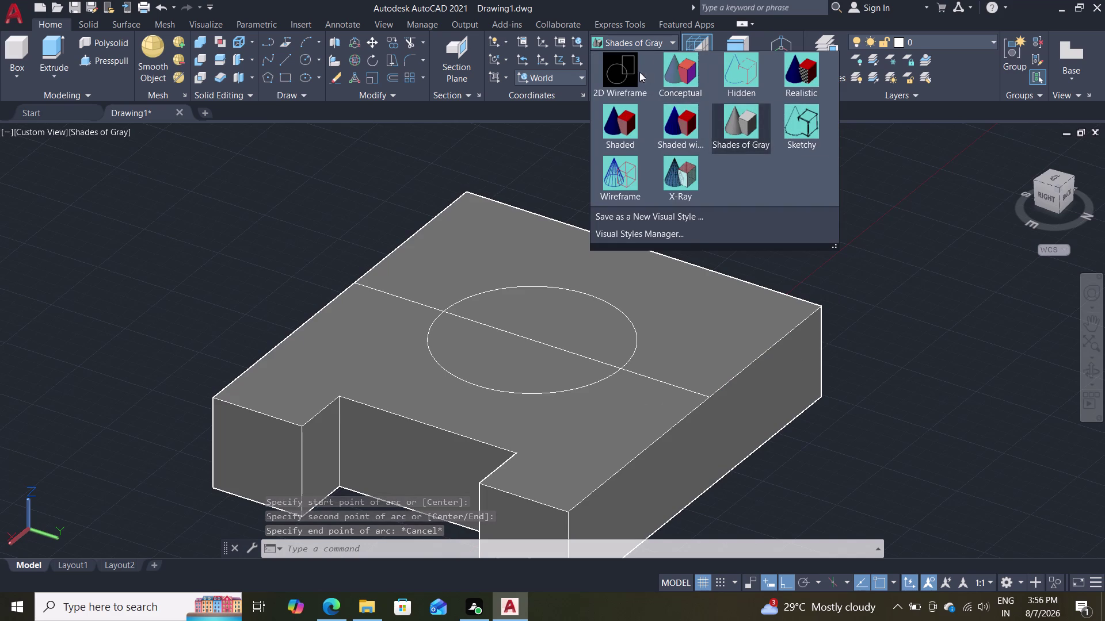
click(613, 70)
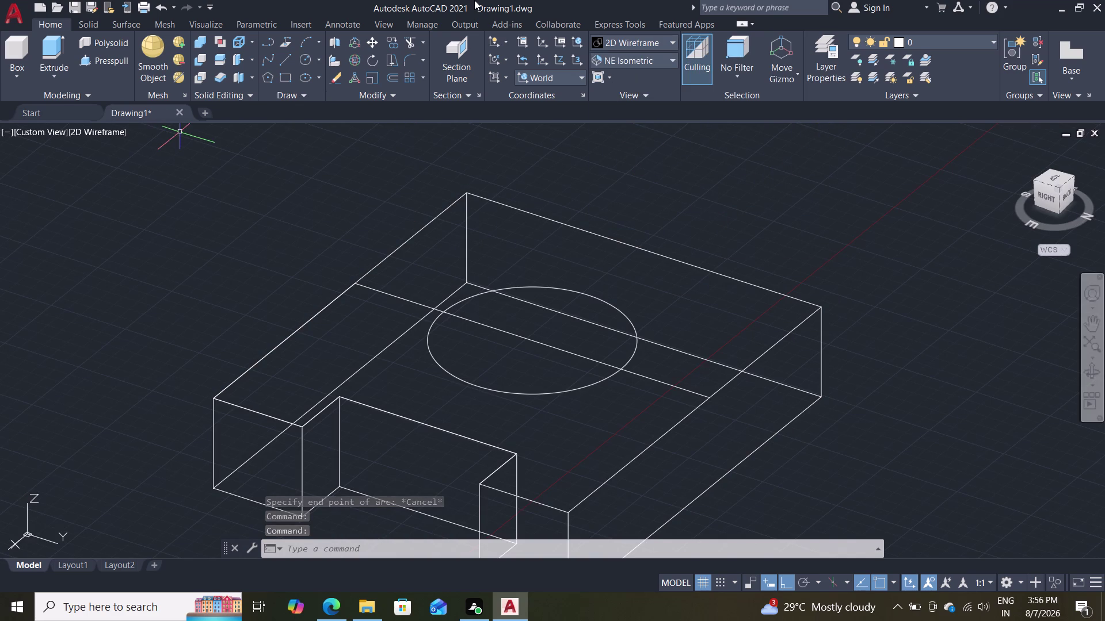
Draw a 3-point arc from the guide line's end over the back edge, ending with 30.
click(310, 40)
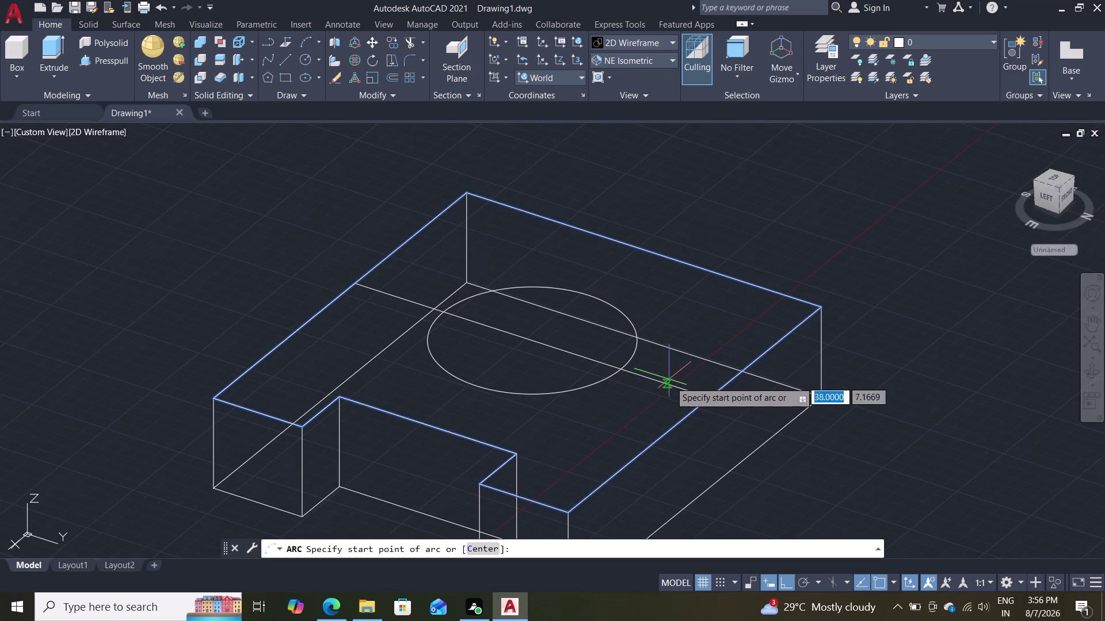
click(707, 392)
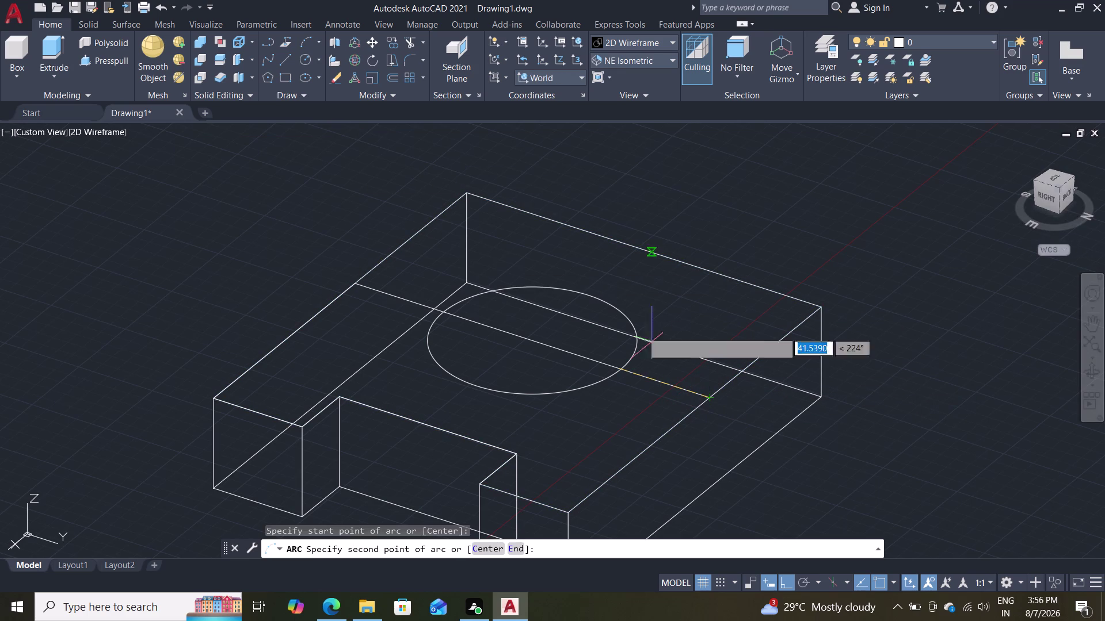
click(354, 286)
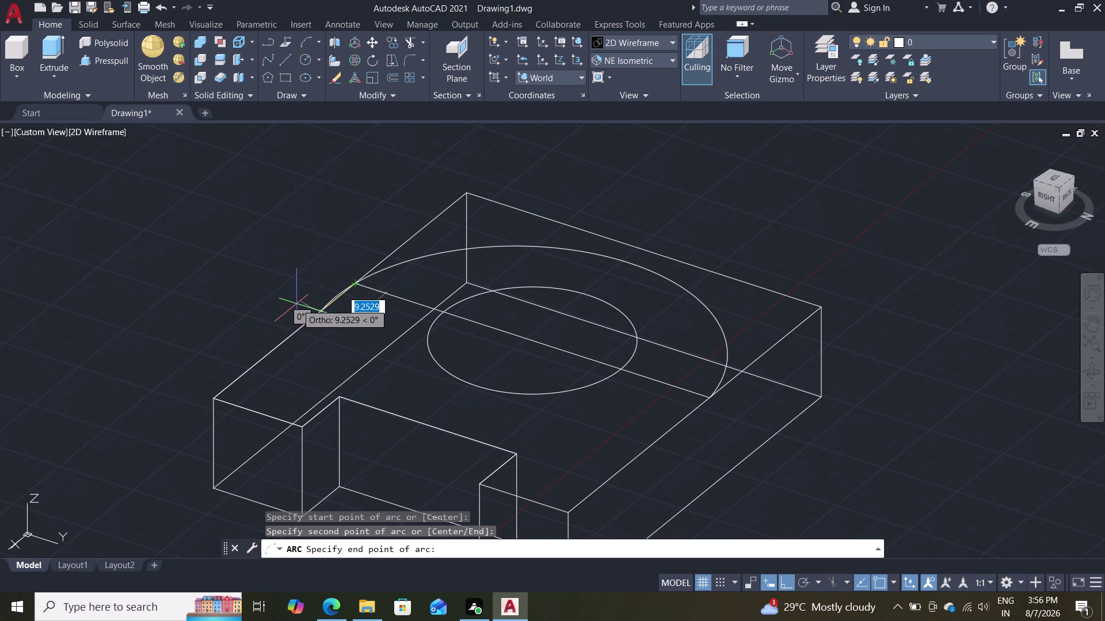
text(1)
text(5)
key(BackSpace)
key(BackSpace)
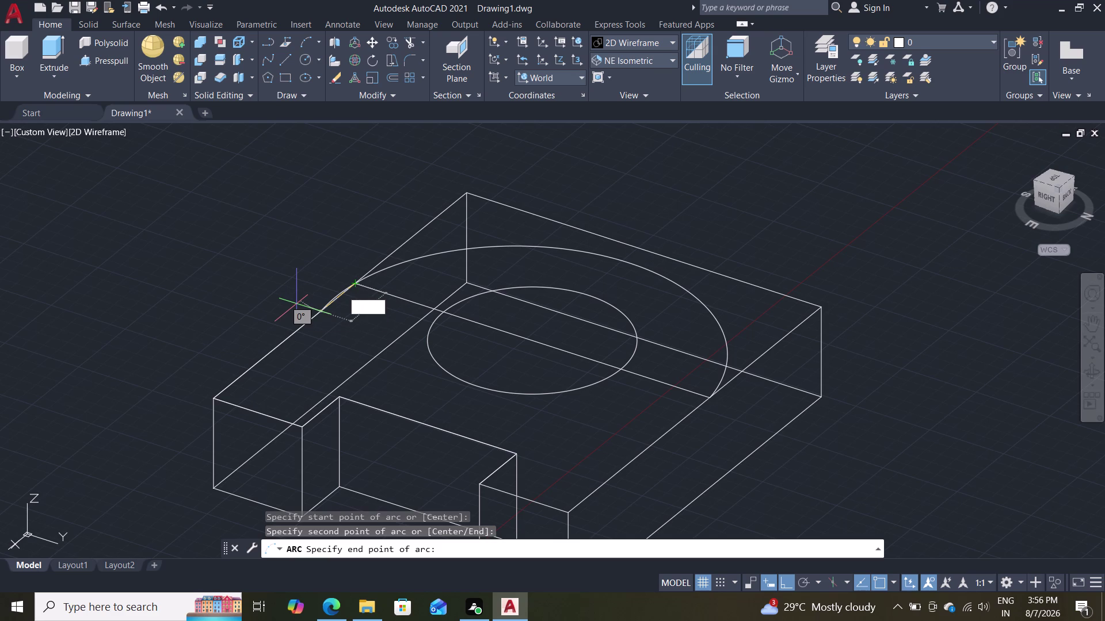
key(3)
key(0)
key(Return)
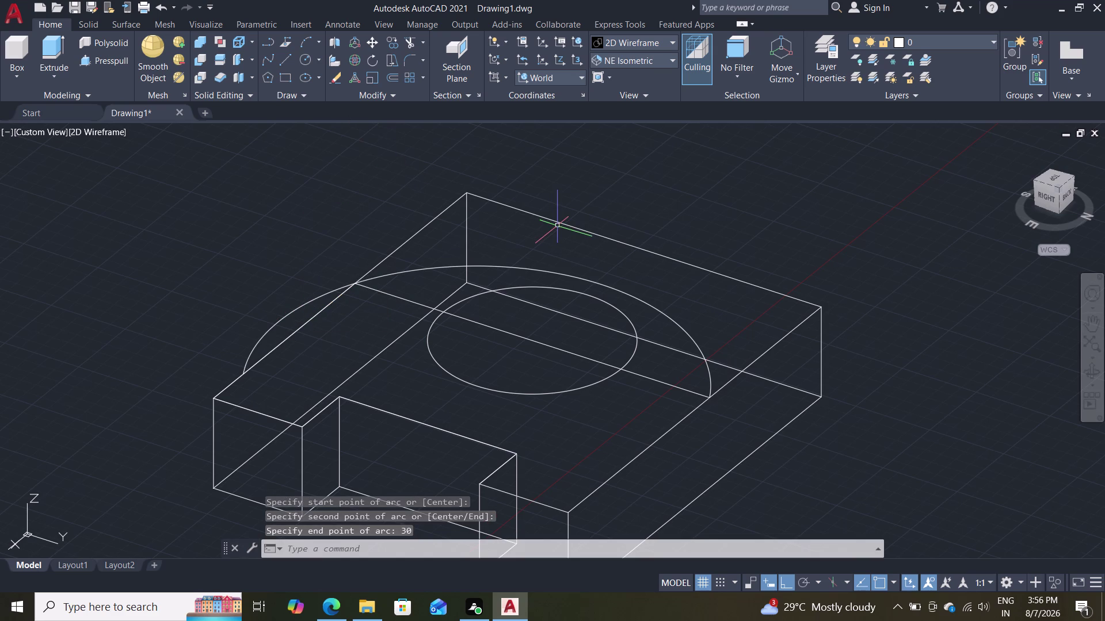
Select the trial arc and delete it.
key(Escape)
click(278, 323)
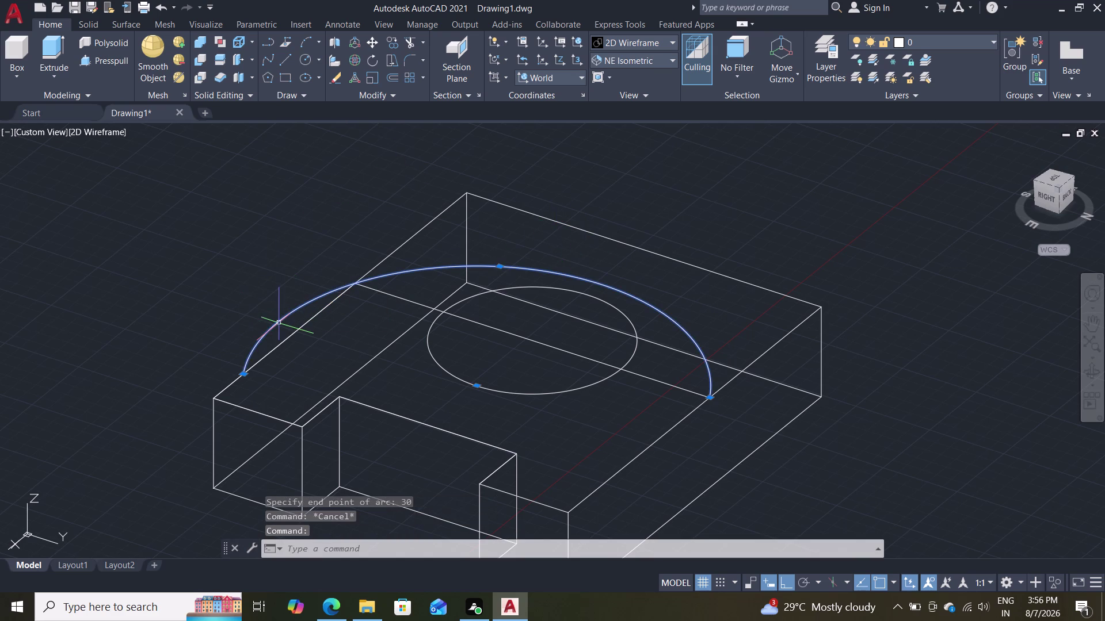
key(Delete)
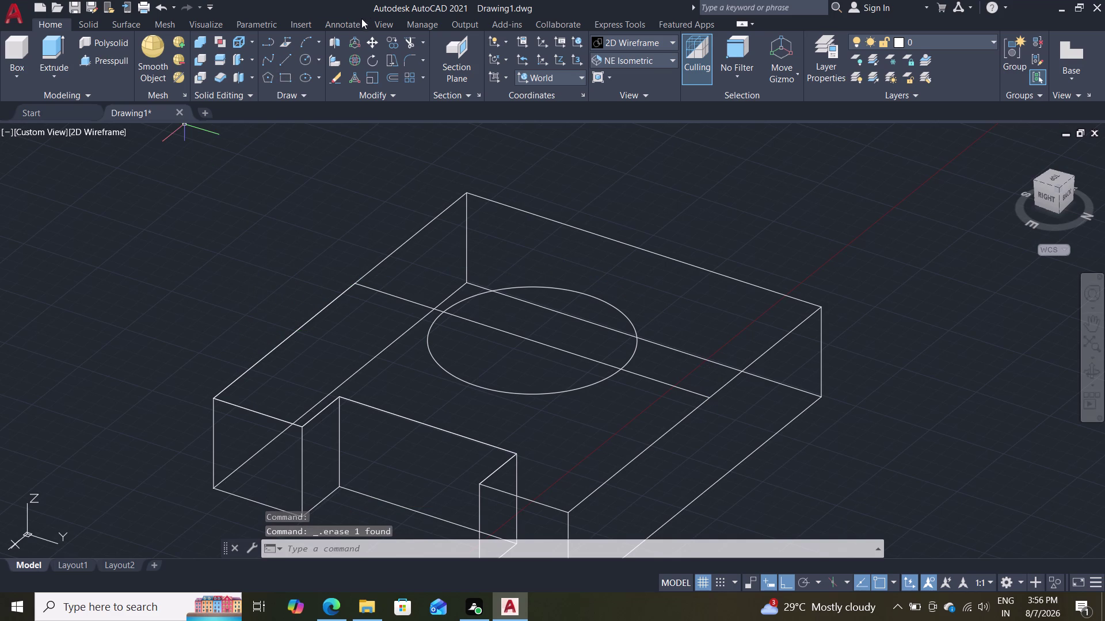
click(323, 42)
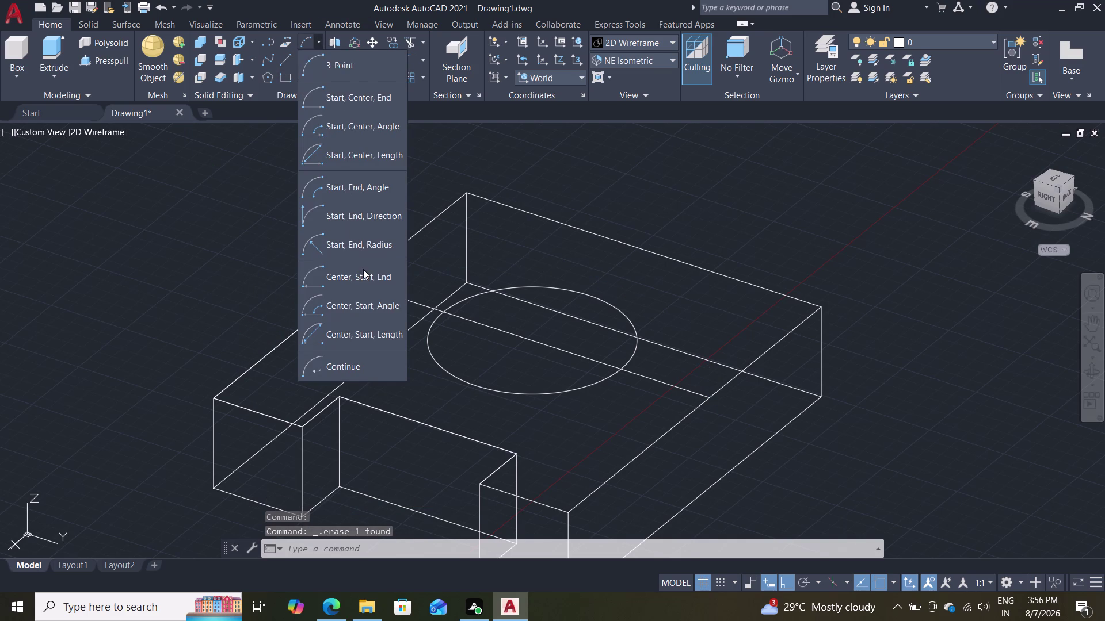
Draw a Start-End-Radius arc of radius 30 between the guide line's two endpoints.
click(260, 179)
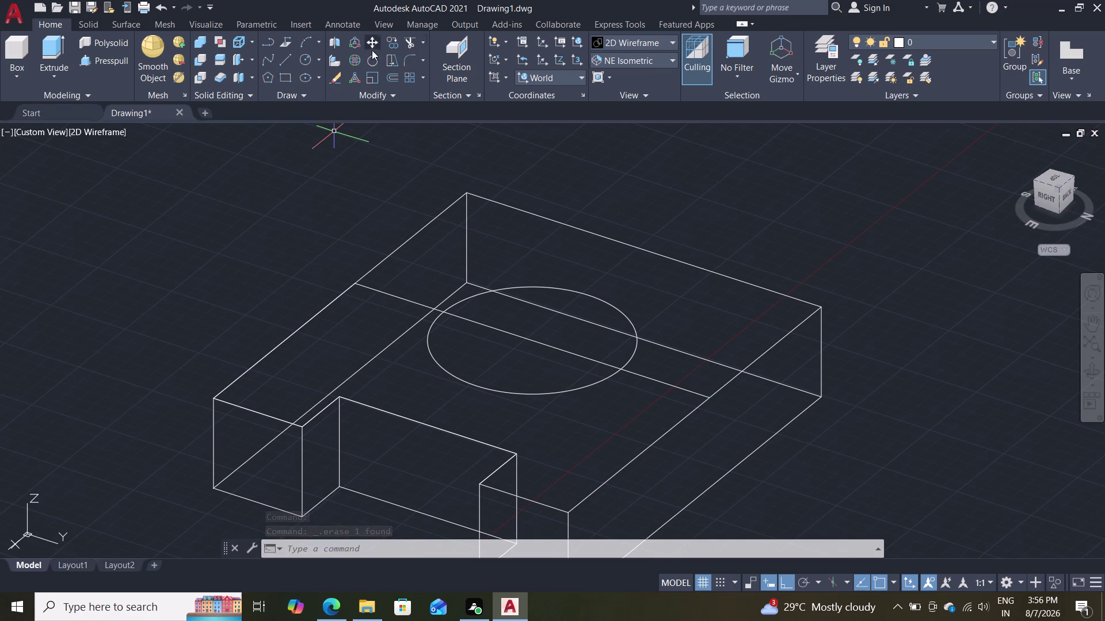
click(323, 41)
double_click(321, 38)
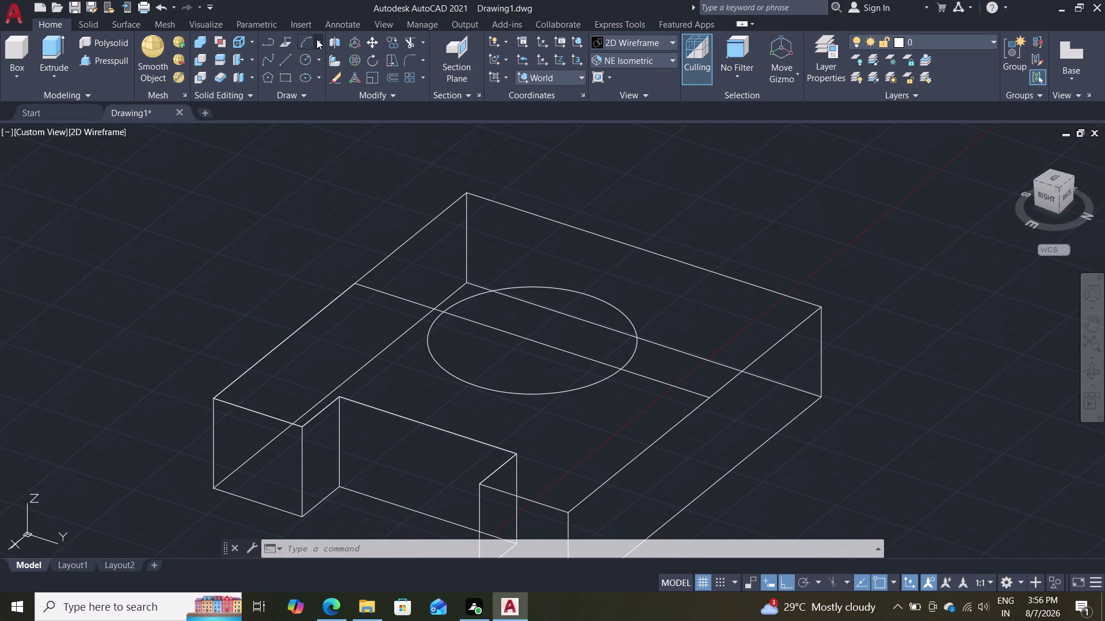
click(317, 39)
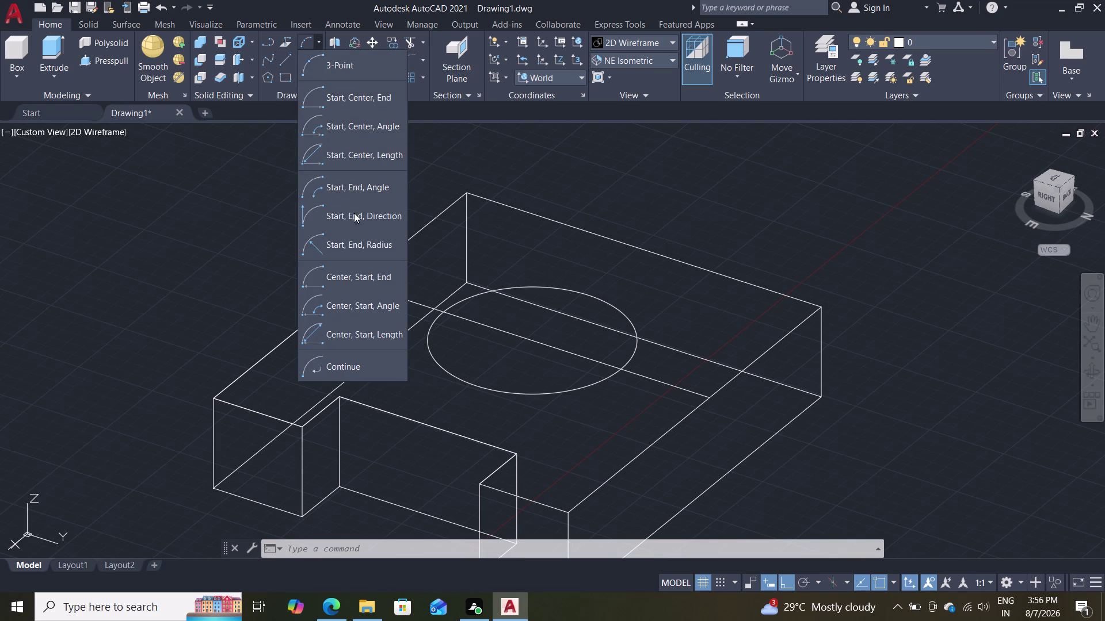
click(359, 244)
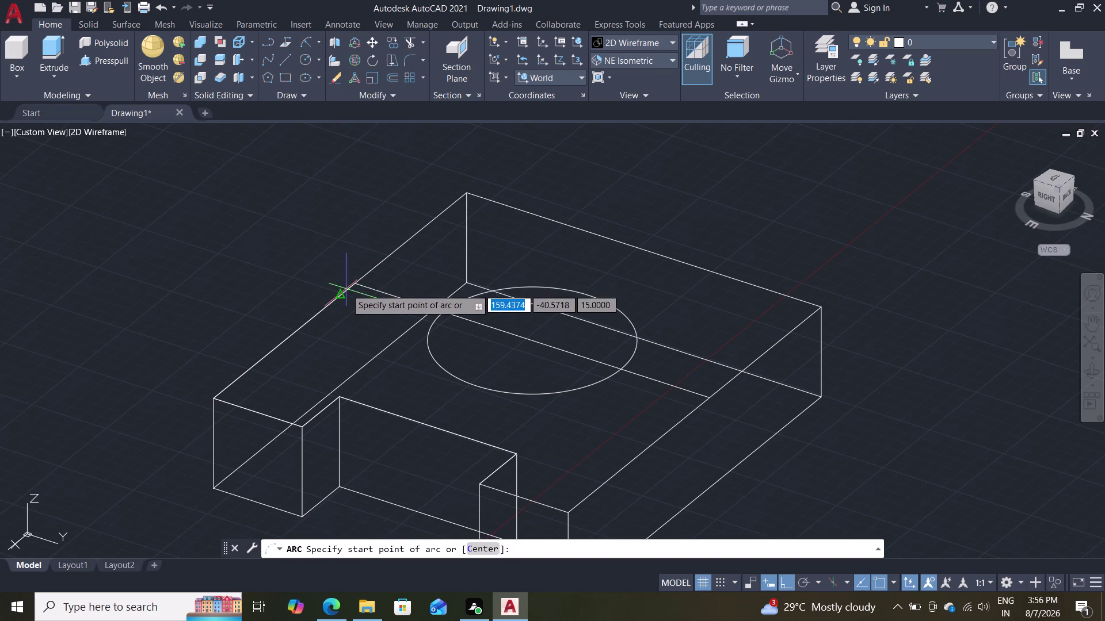
click(356, 280)
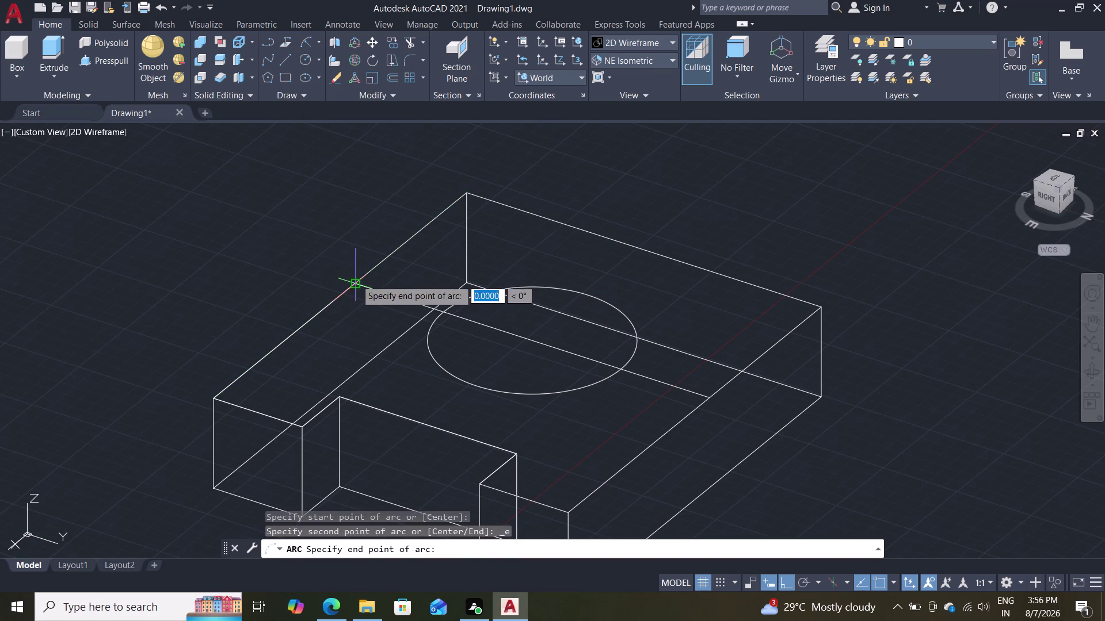
click(705, 398)
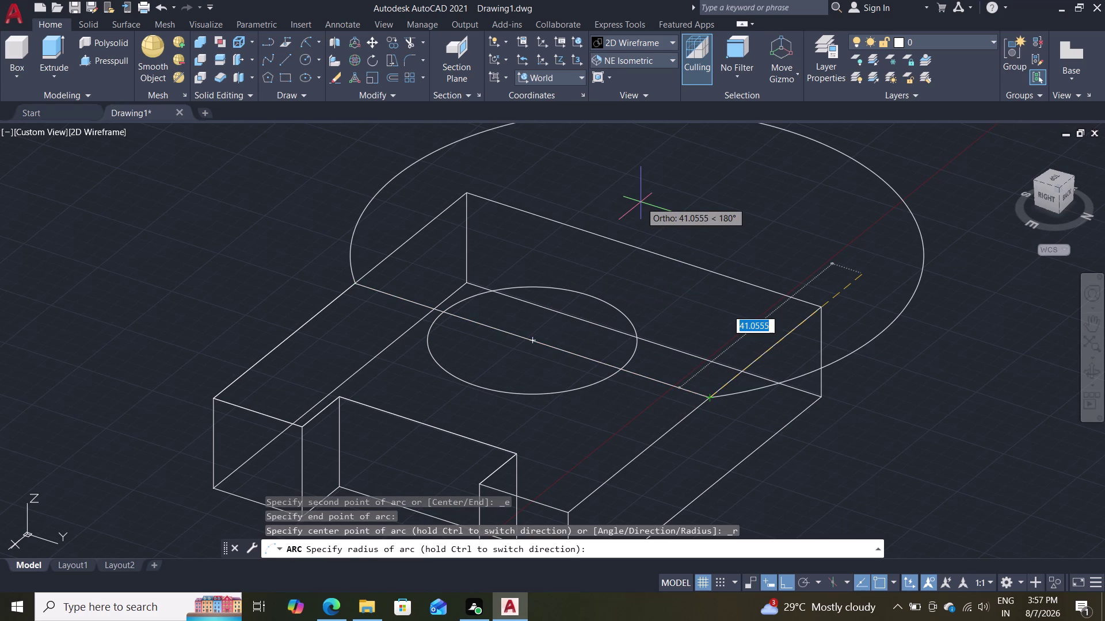
text(30)
key(Return)
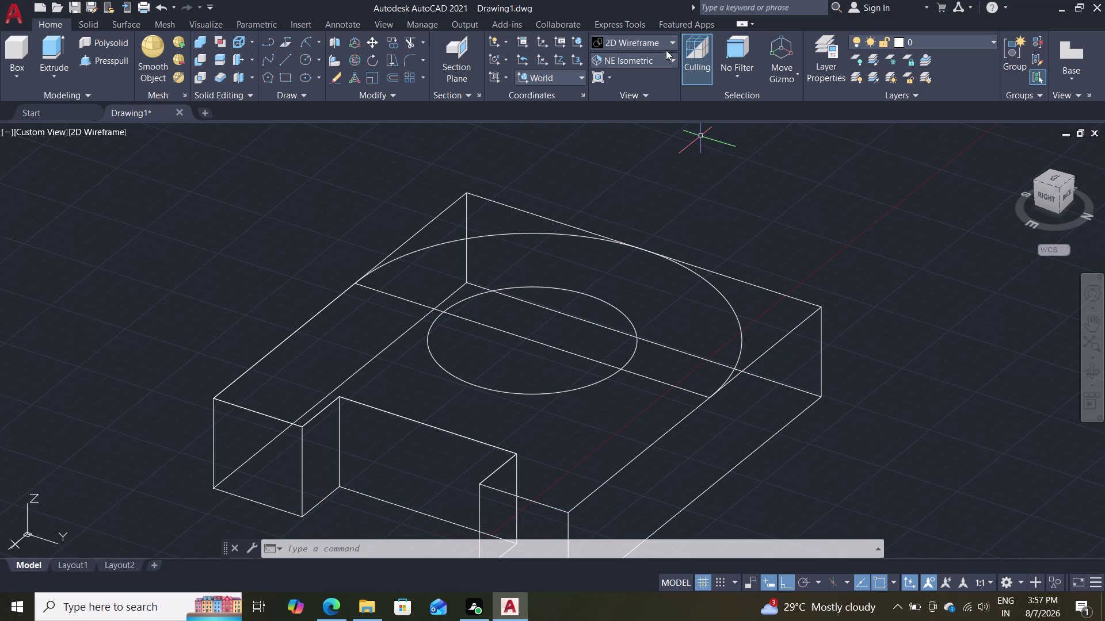
middle_drag(763, 221, 703, 217)
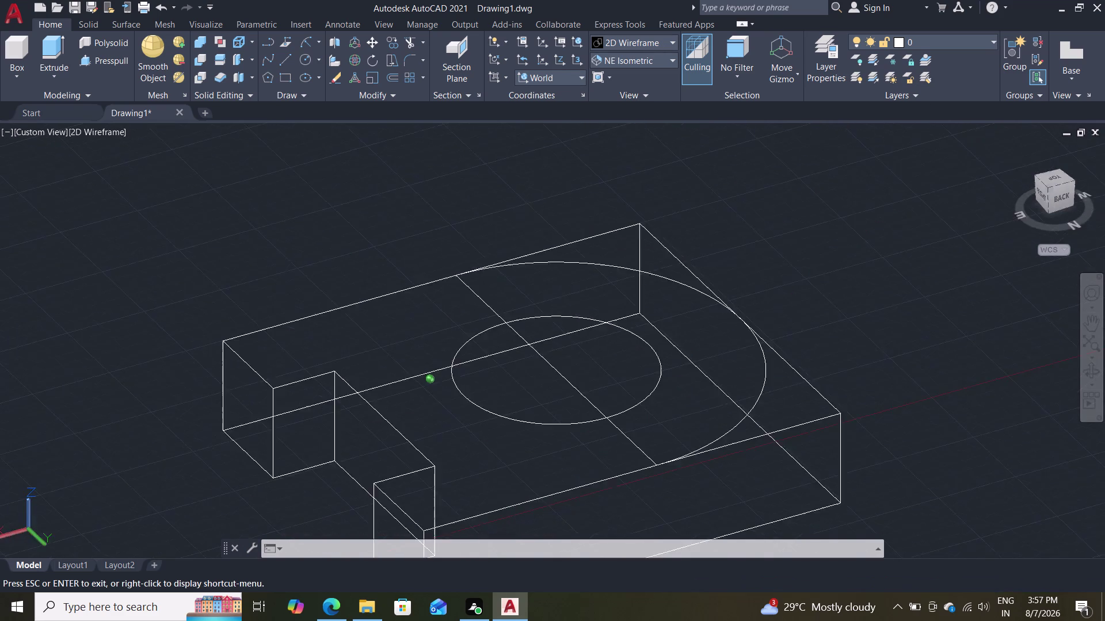
Presspull the lower quarter-round region at the back up to the block's height.
middle_drag(704, 217, 651, 228)
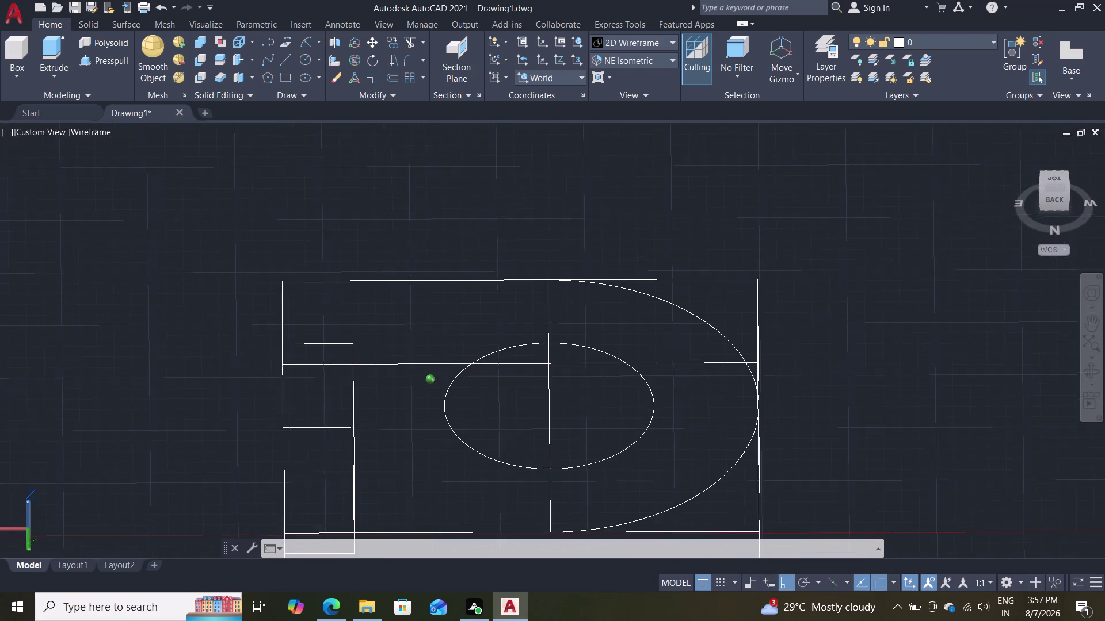
middle_drag(566, 200, 433, 60)
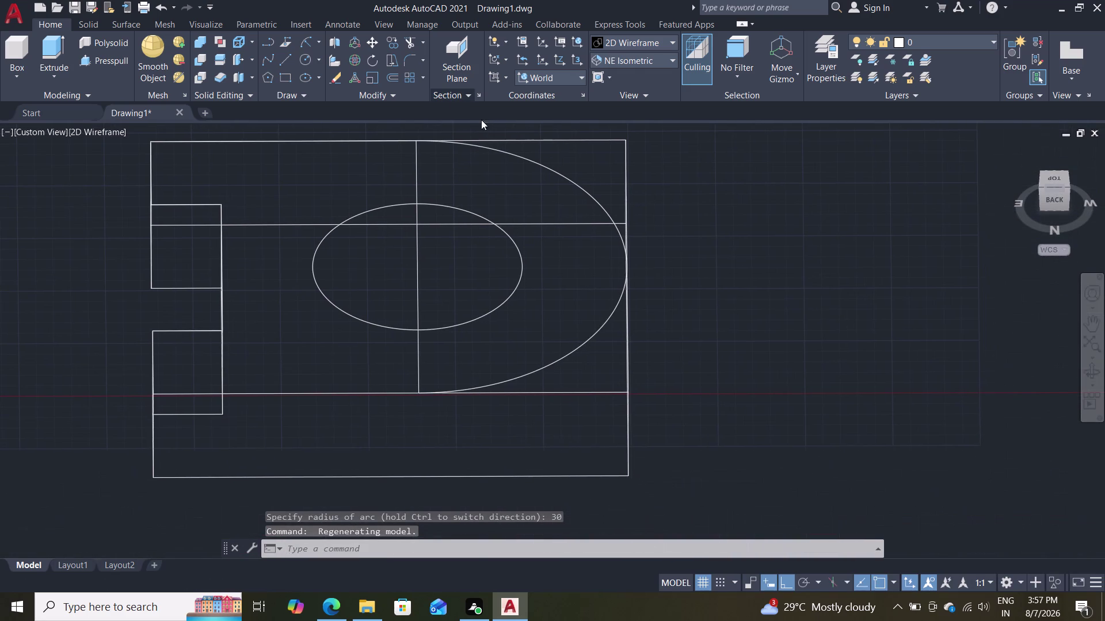
middle_drag(875, 303, 873, 302)
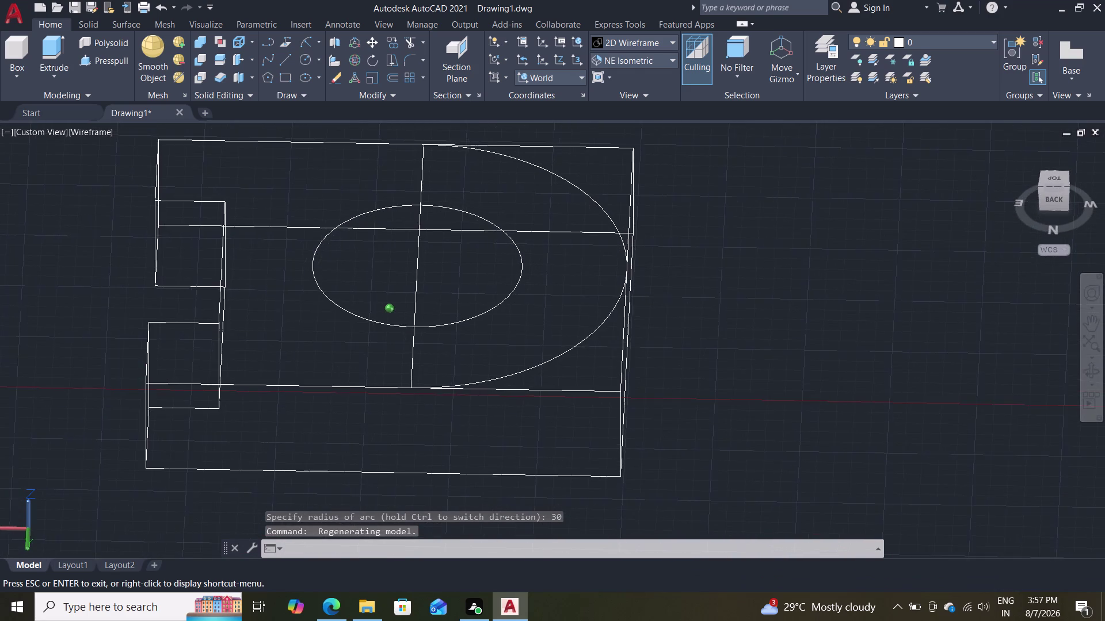
middle_drag(873, 303, 868, 301)
middle_click(868, 301)
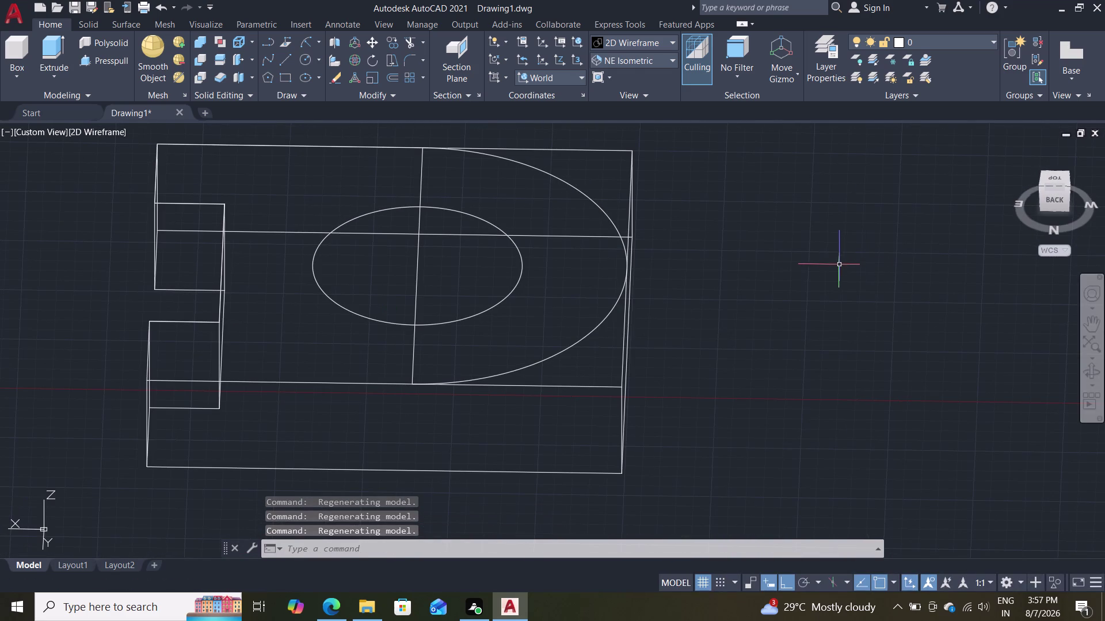
click(123, 65)
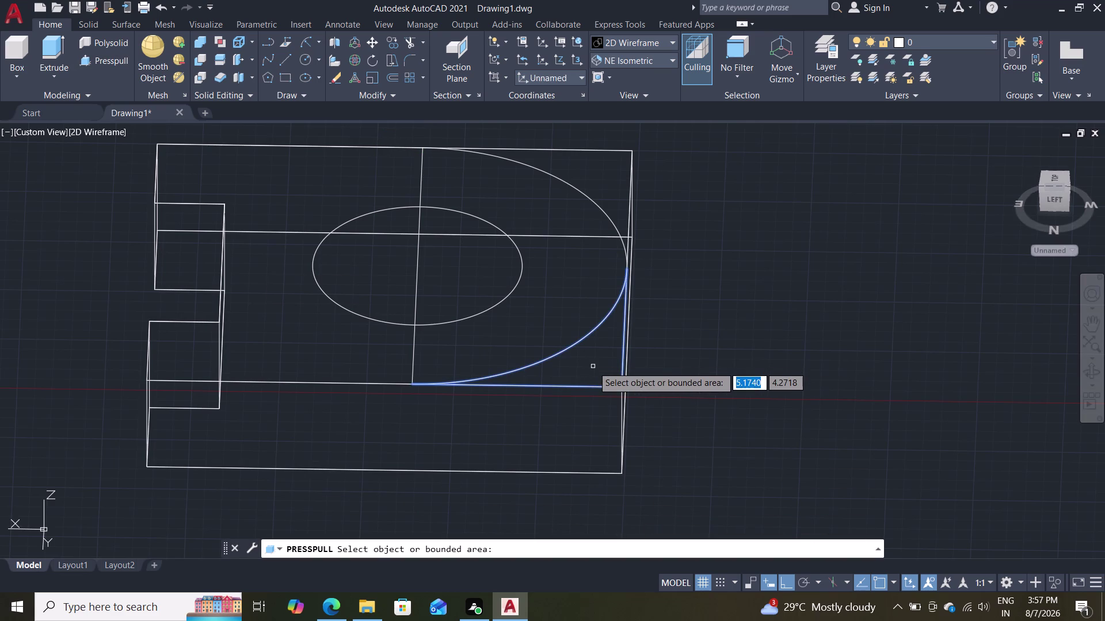
click(593, 367)
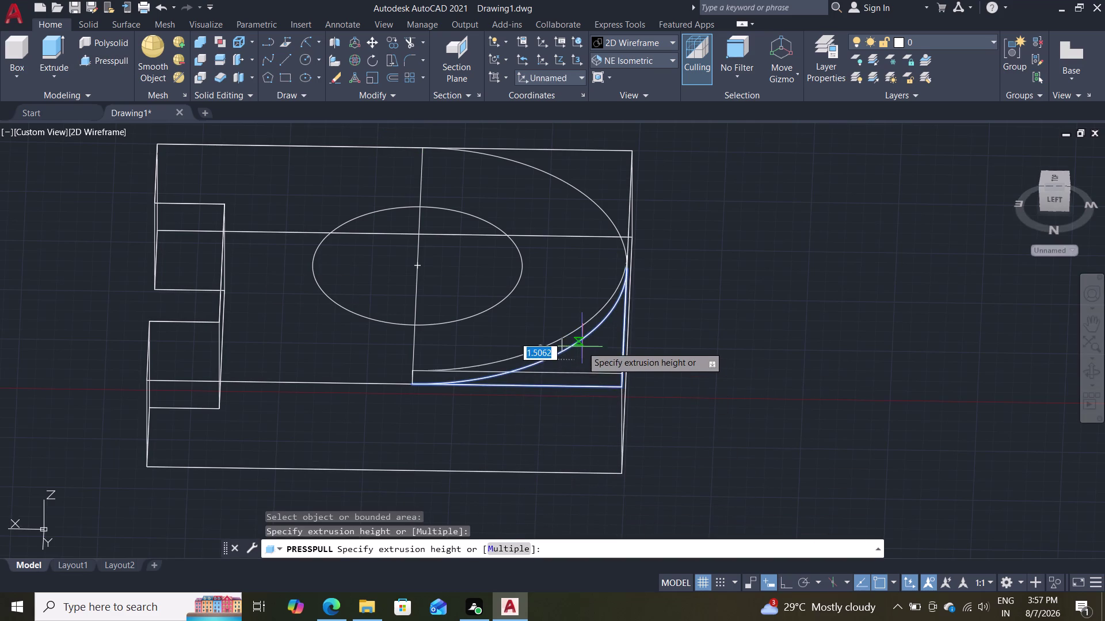
click(662, 511)
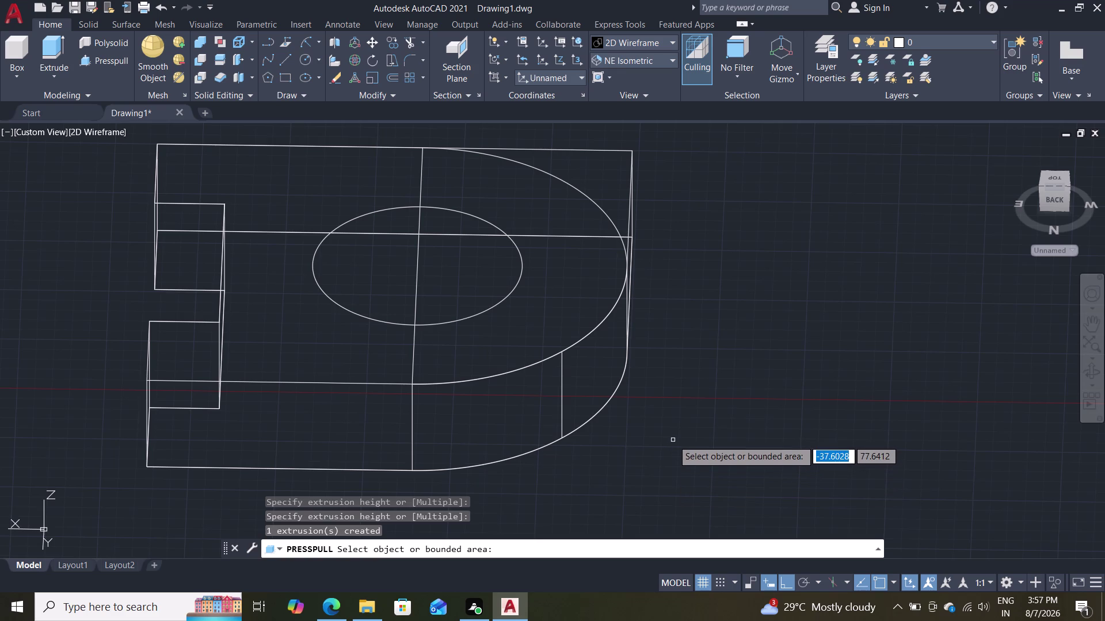
Presspull the upper quarter-round region to the block's height as well.
scroll(down, 3)
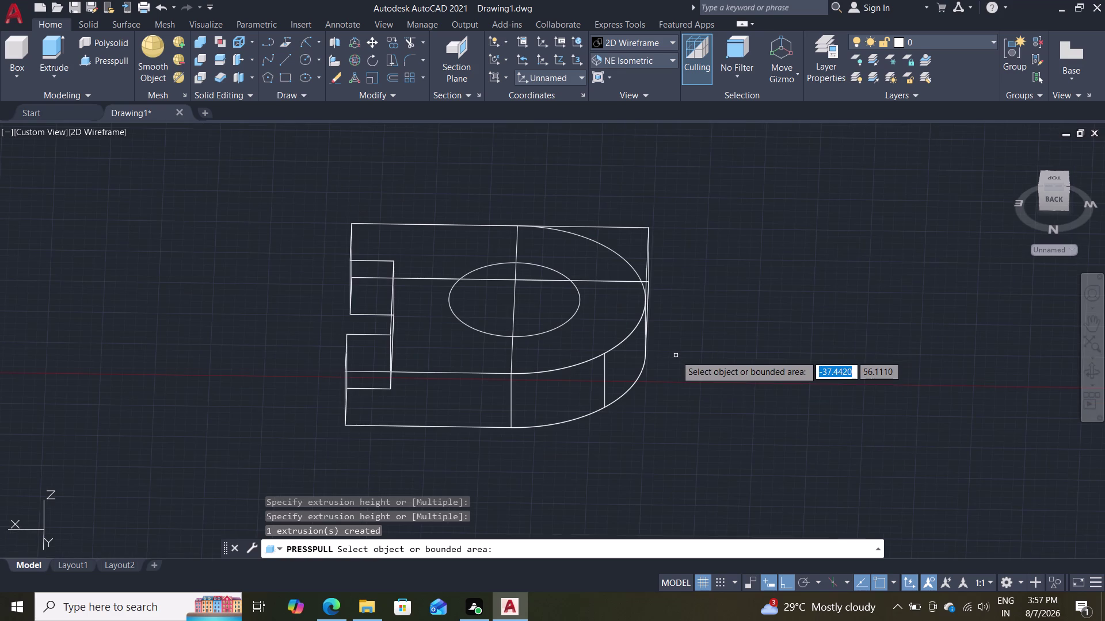
double_click(629, 235)
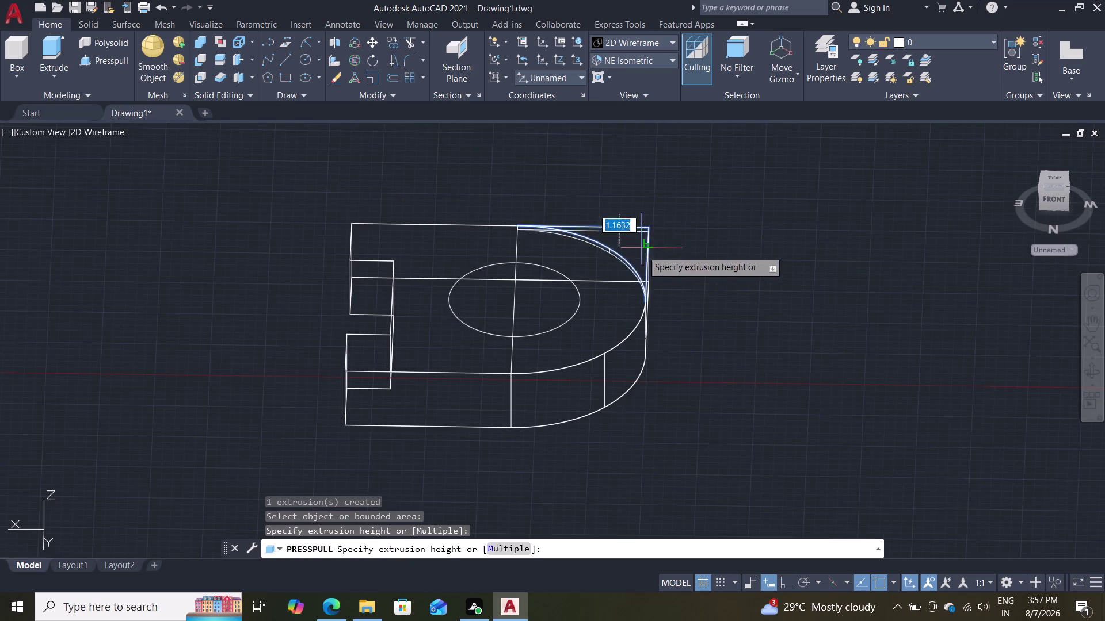
click(672, 382)
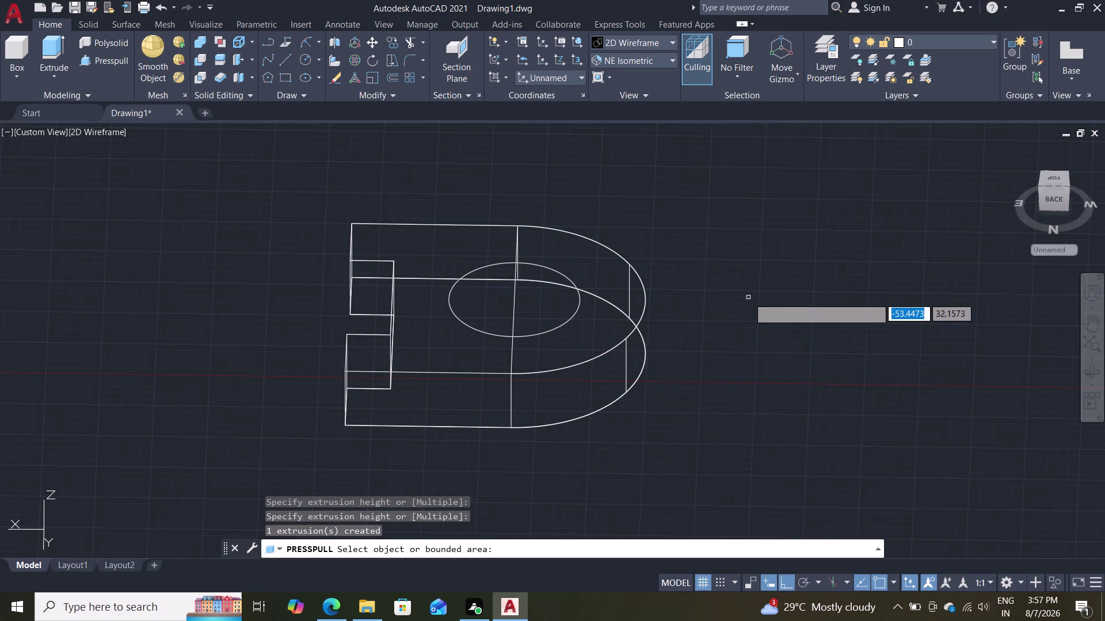
key(Escape)
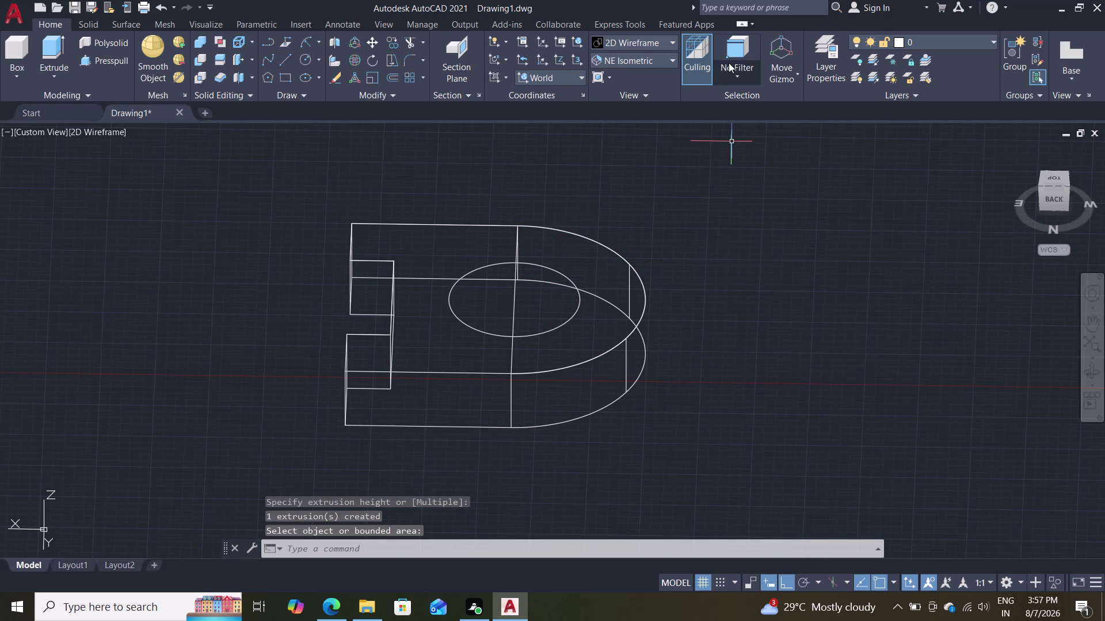
double_click(663, 45)
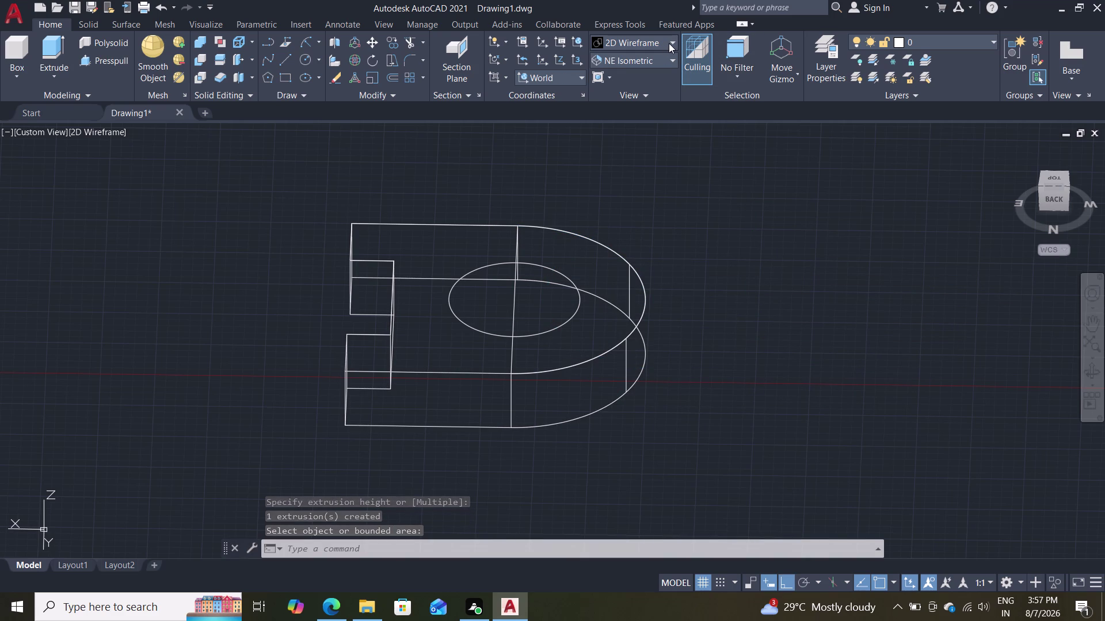
click(668, 43)
Choose Shades of Gray and orbit around the block to inspect the notch side.
click(736, 120)
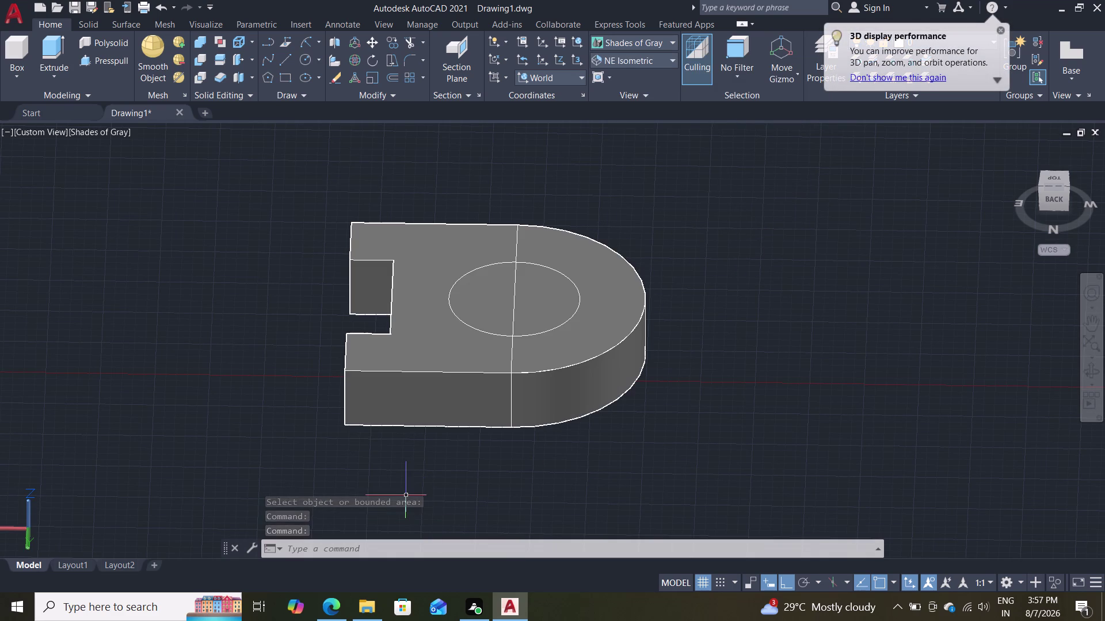
middle_drag(401, 485, 619, 476)
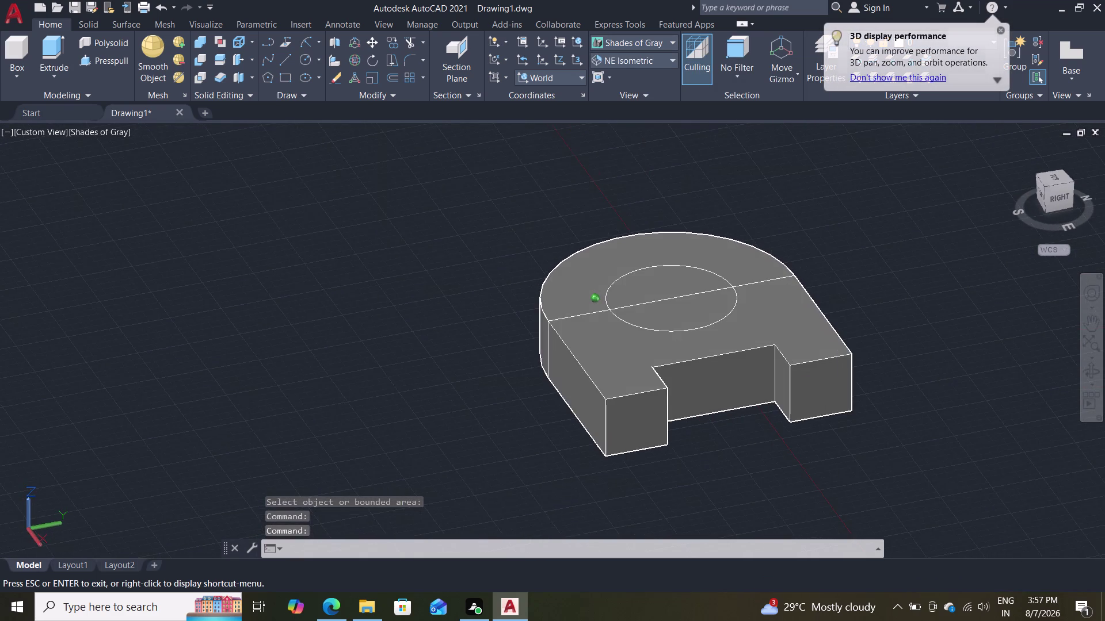
middle_drag(619, 477, 604, 494)
middle_click(559, 482)
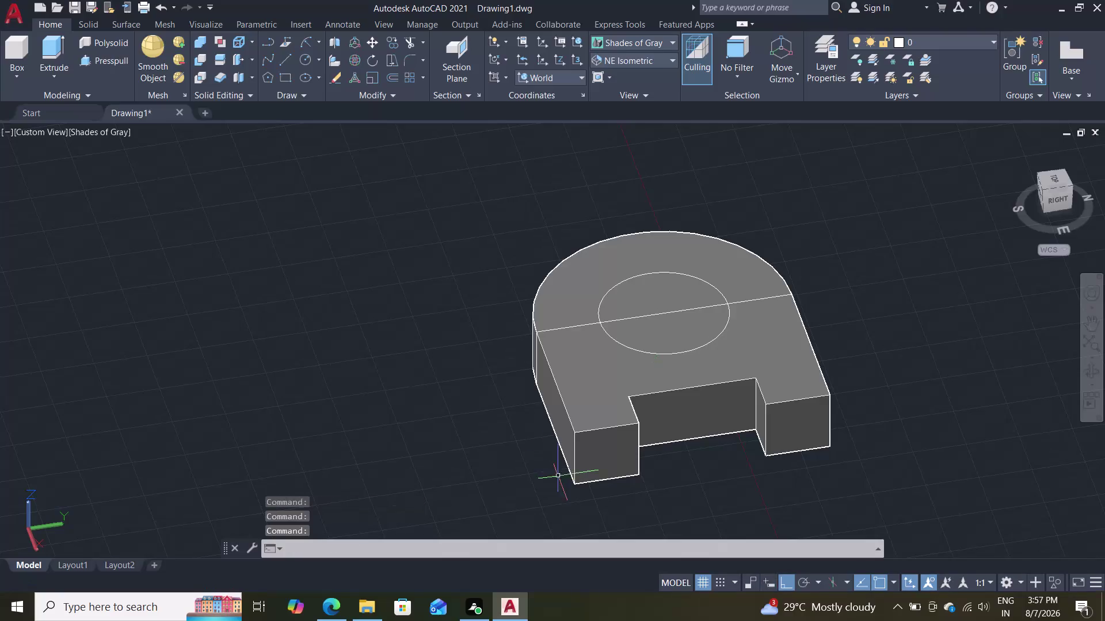
scroll(down, 3)
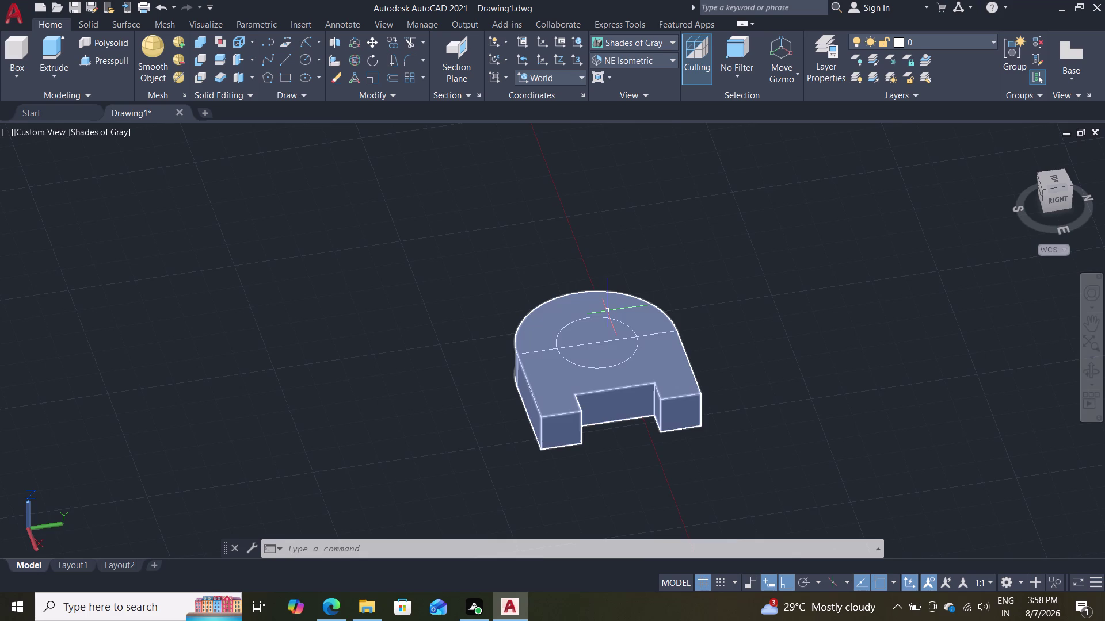
scroll(up, 3)
scroll(down, 3)
scroll(up, 3)
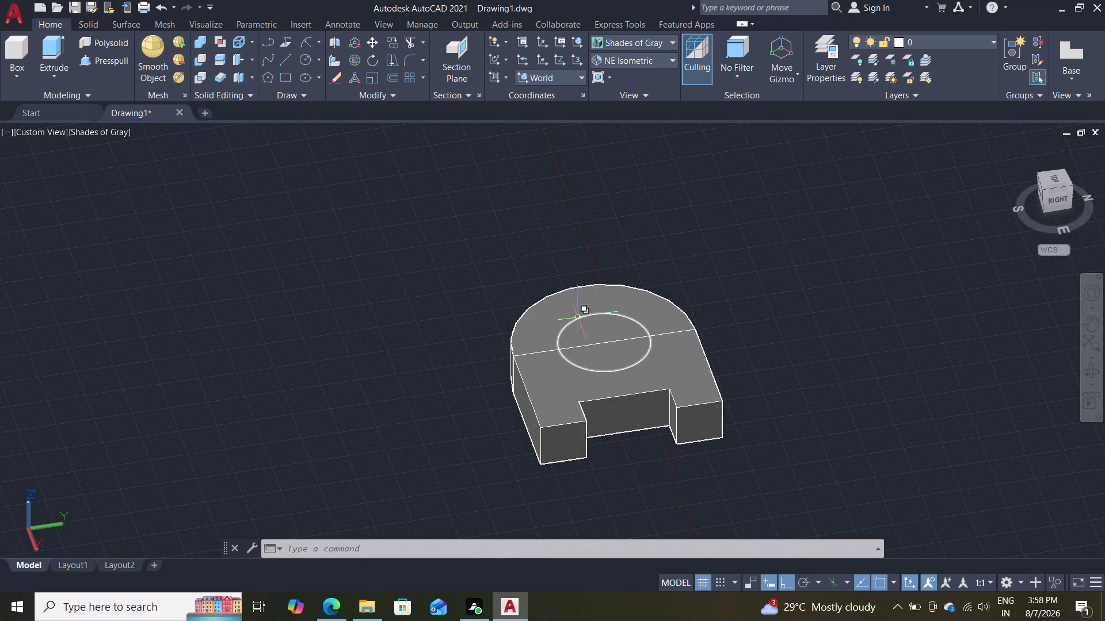
scroll(up, 3)
middle_drag(506, 294, 400, 268)
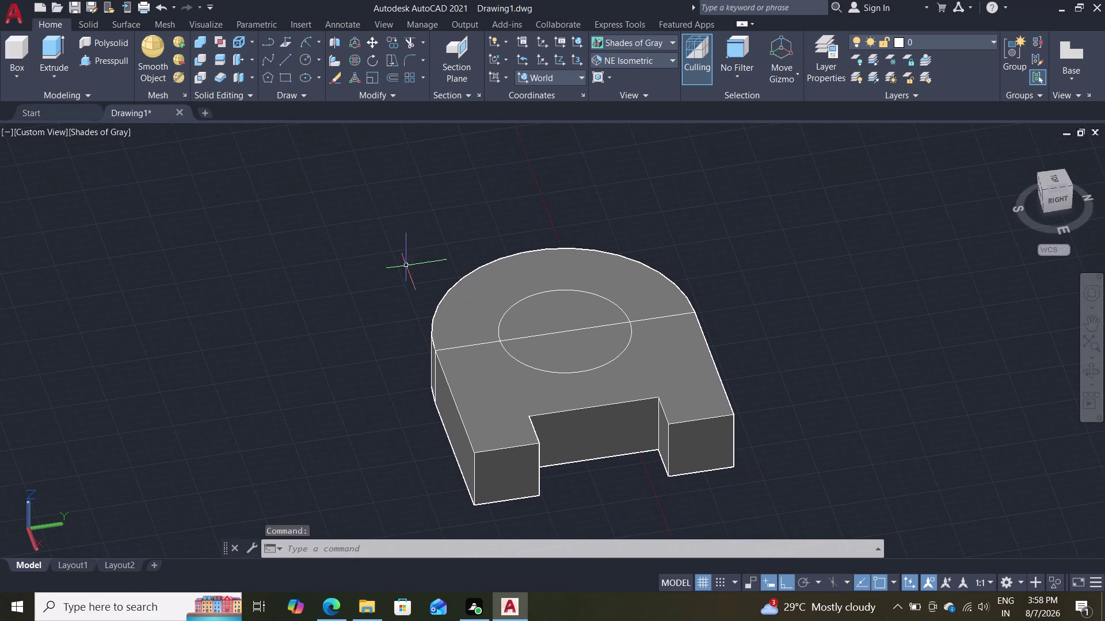
scroll(up, 3)
Switch the block to 2D Wireframe and select the line crossing its top face.
scroll(down, 3)
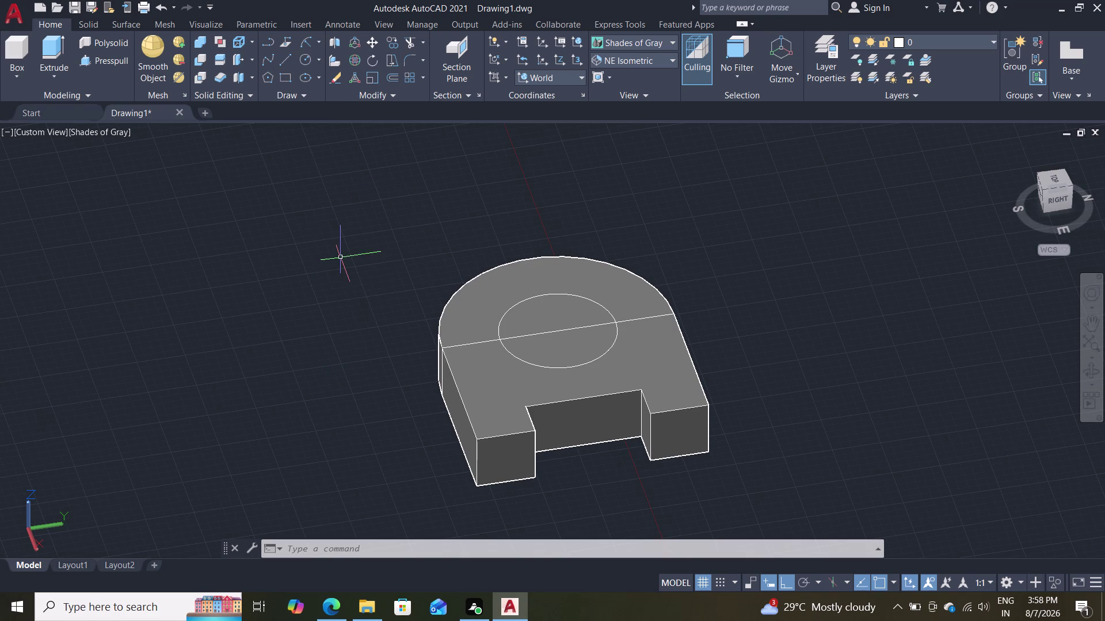
click(636, 38)
click(618, 65)
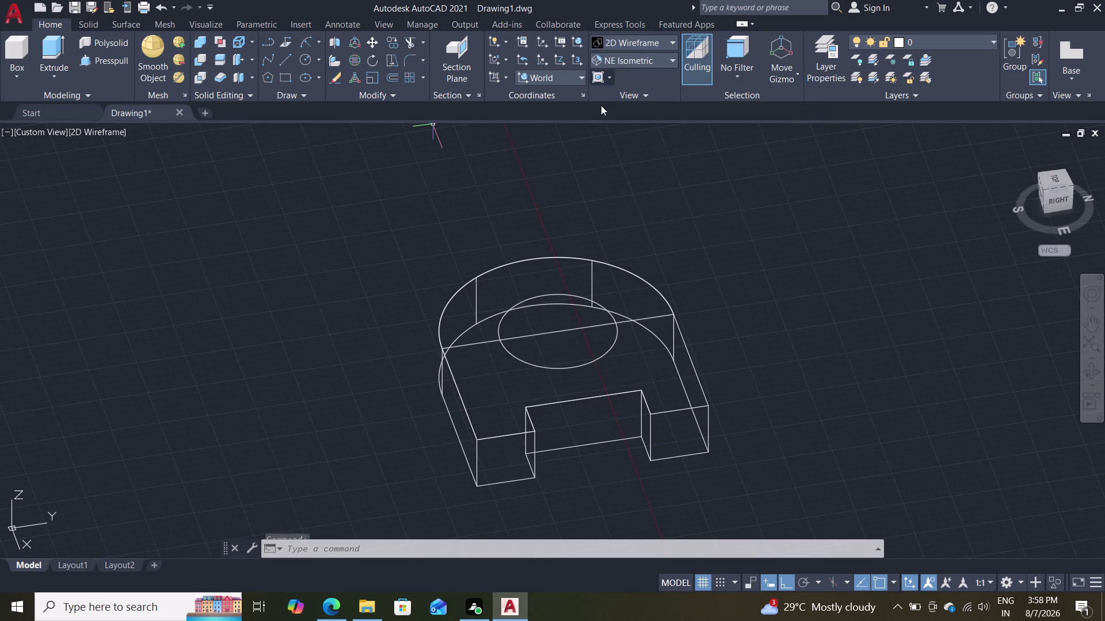
click(634, 320)
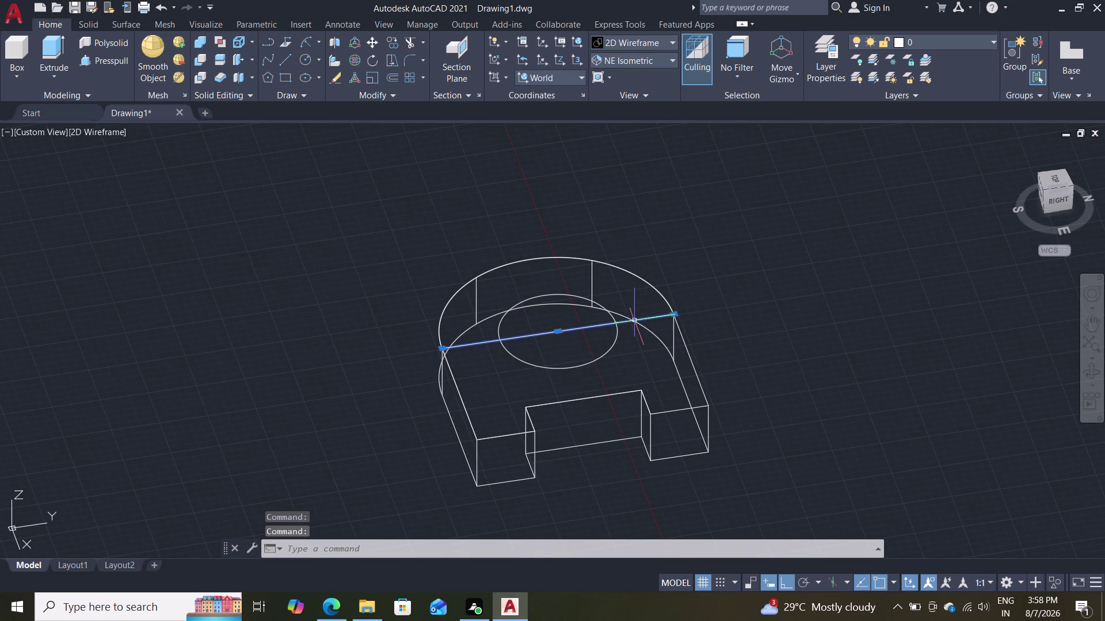
Erase the guide line through the top circle, then orbit and zoom to check it.
key(Delete)
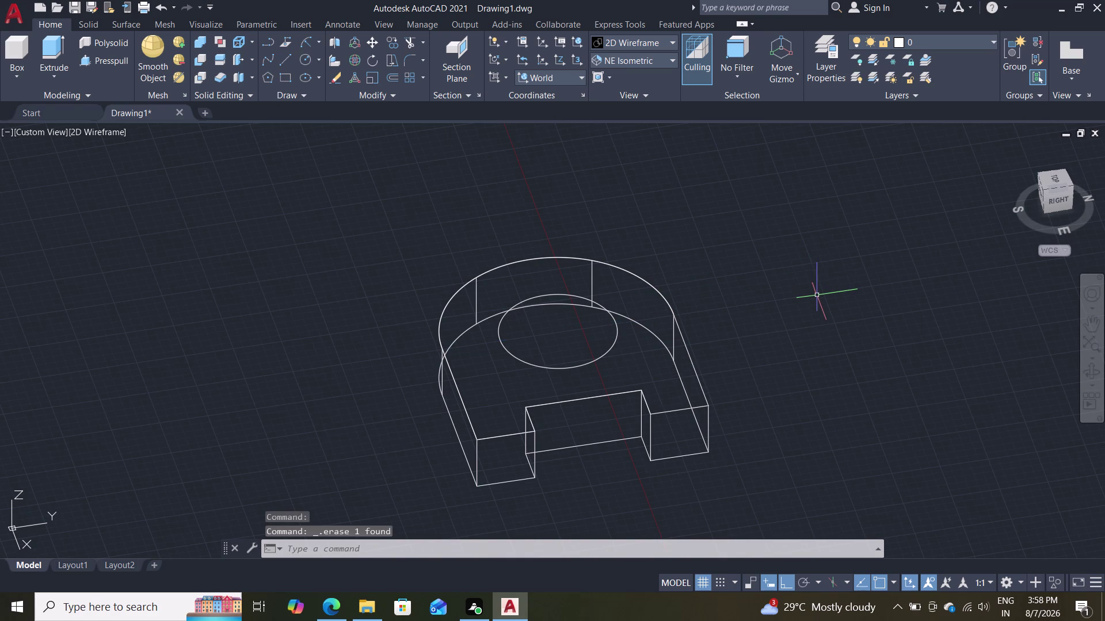
middle_drag(826, 315, 788, 339)
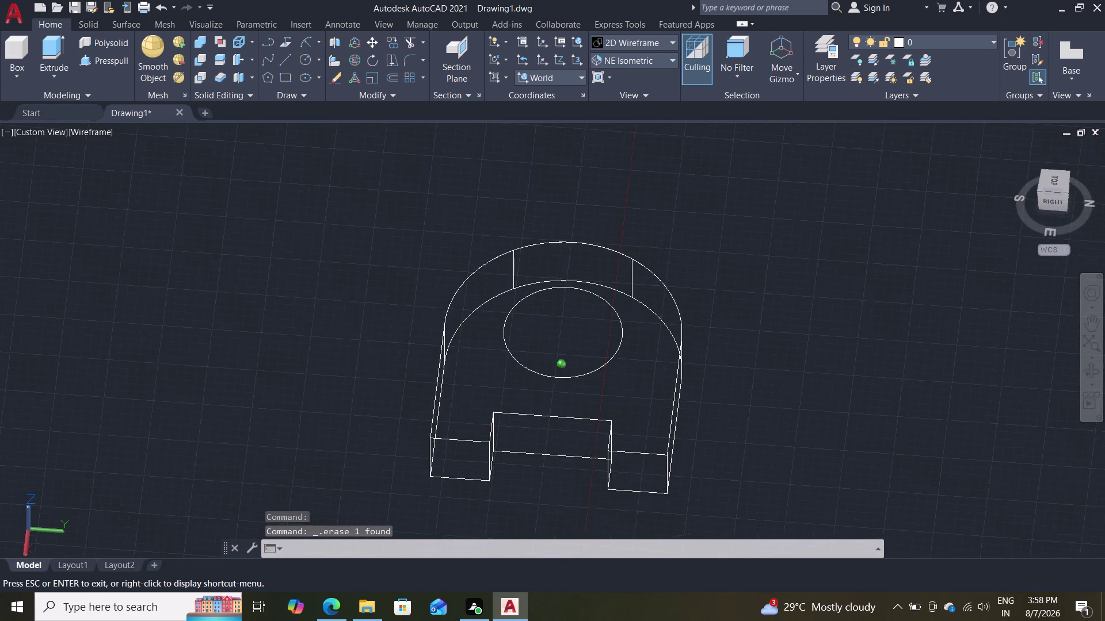
middle_drag(788, 338, 868, 307)
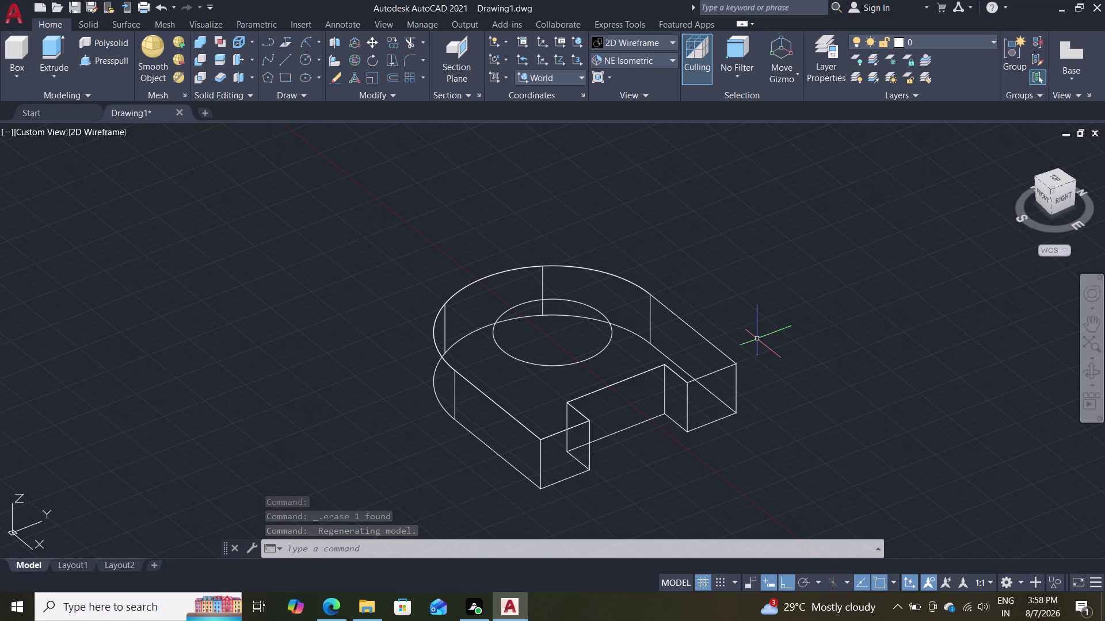
scroll(down, 3)
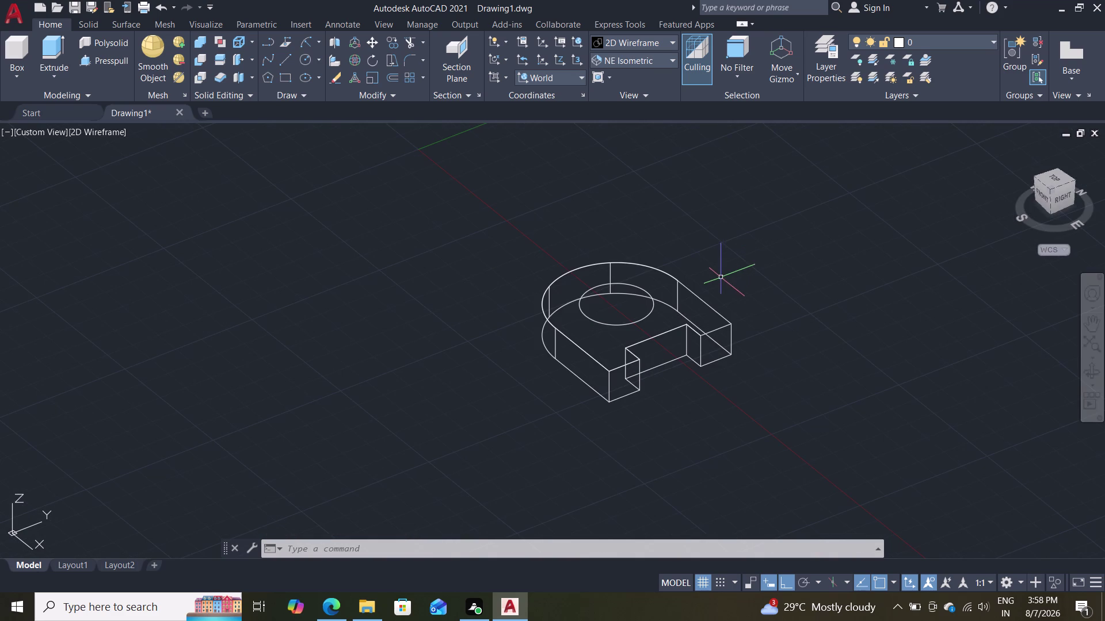
scroll(up, 3)
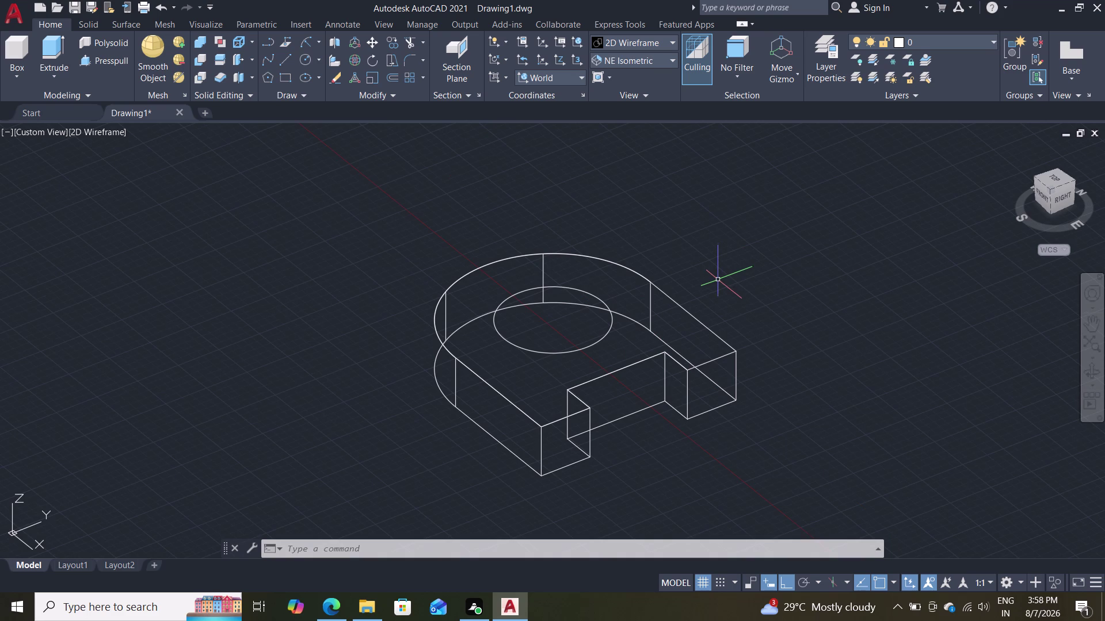
scroll(down, 3)
scroll(up, 3)
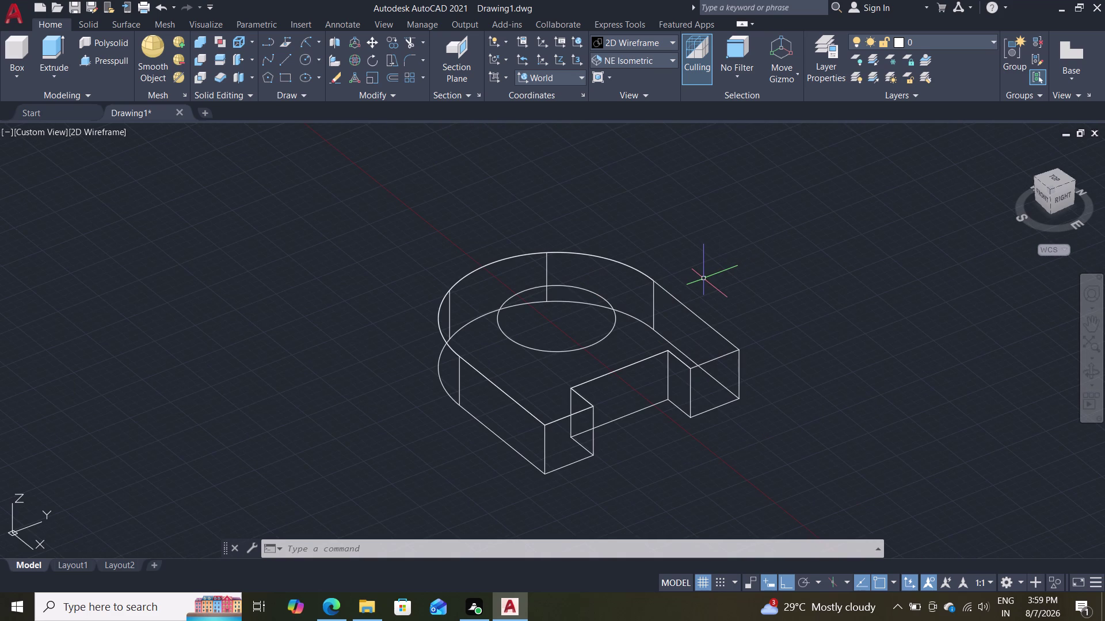
Move the block and its top circle away from the leftover geometry.
key(m)
key(Return)
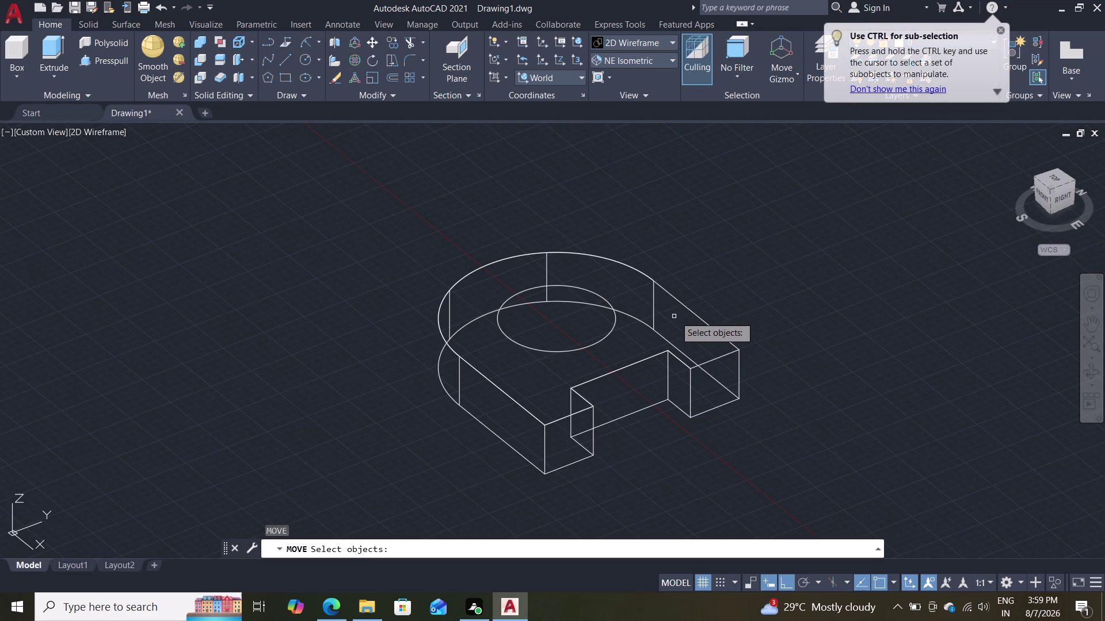
double_click(693, 312)
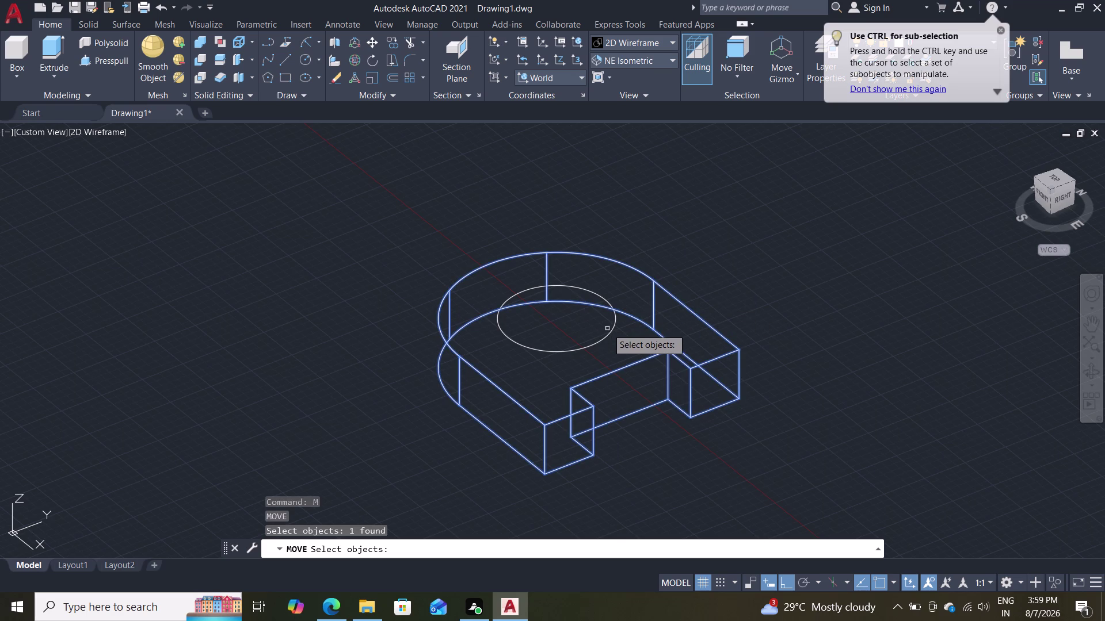
click(611, 331)
key(Return)
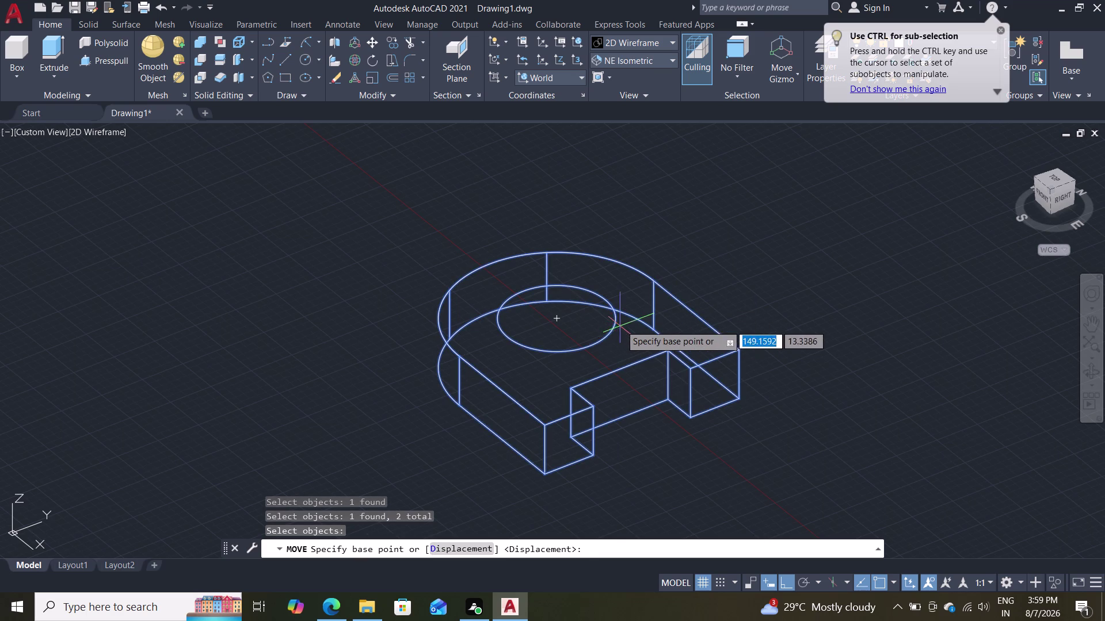
click(554, 316)
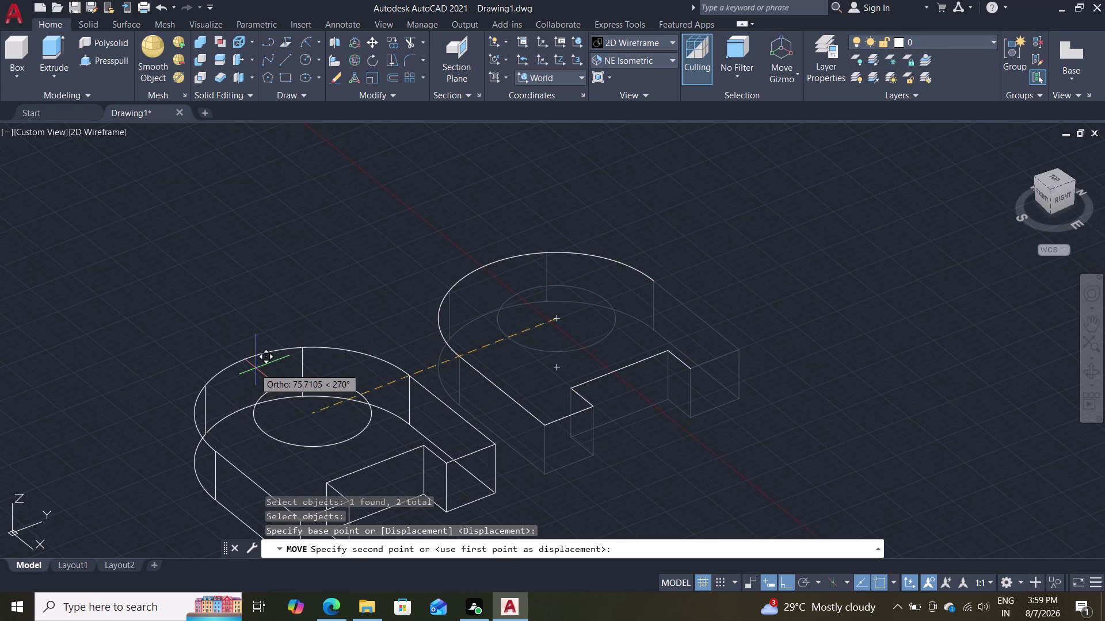
click(253, 368)
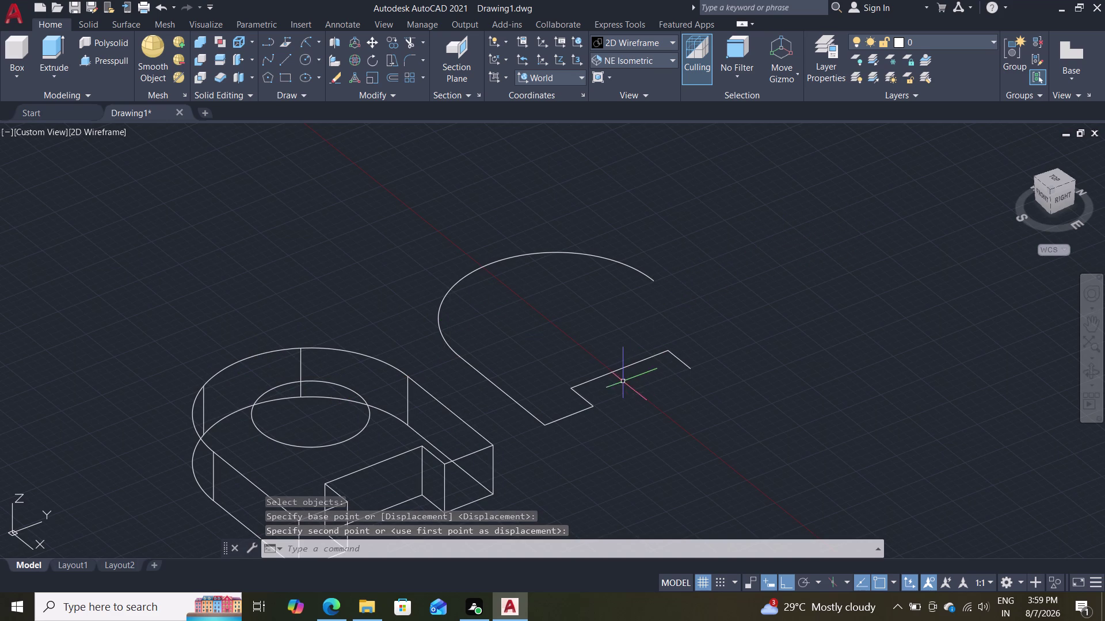
Select the leftover open arc and line with windows and picks, then erase them.
click(638, 360)
drag(689, 198, 679, 201)
drag(664, 213, 612, 264)
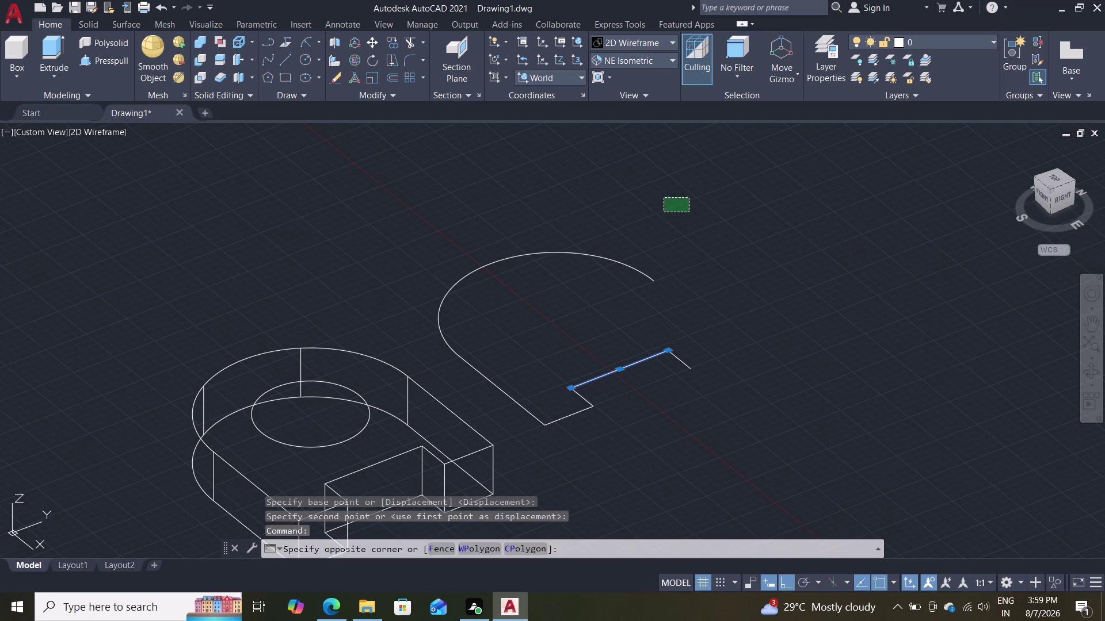
drag(613, 264, 513, 332)
drag(534, 311, 553, 287)
click(600, 249)
drag(611, 242, 578, 296)
click(576, 297)
drag(590, 292, 589, 299)
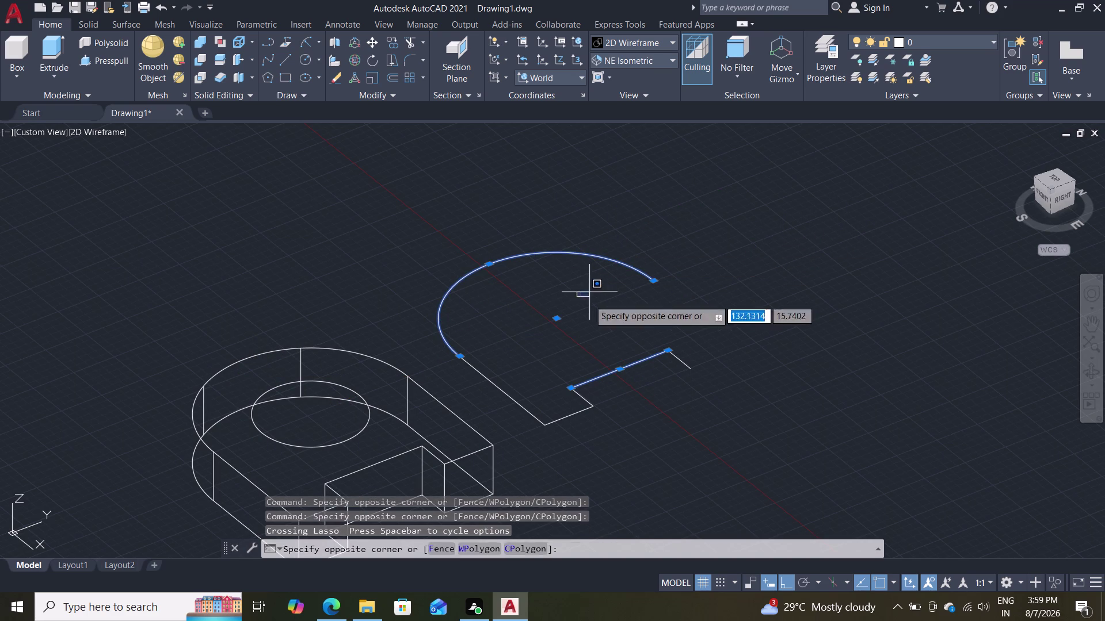
drag(589, 299, 587, 304)
key(Delete)
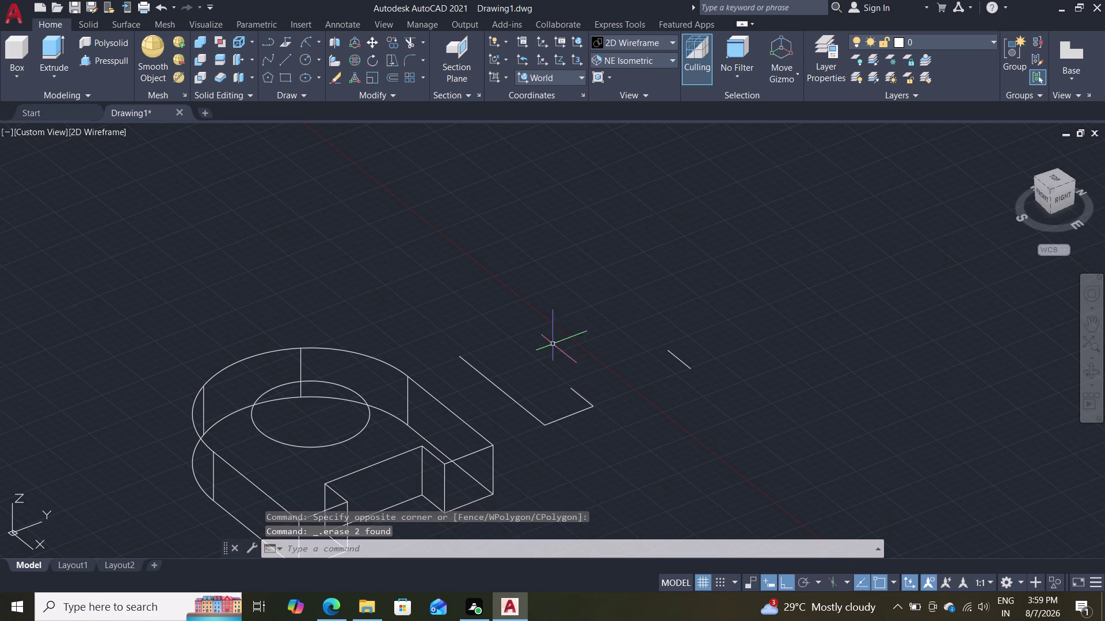
Erase three more leftover construction lines one by one.
click(499, 390)
key(Delete)
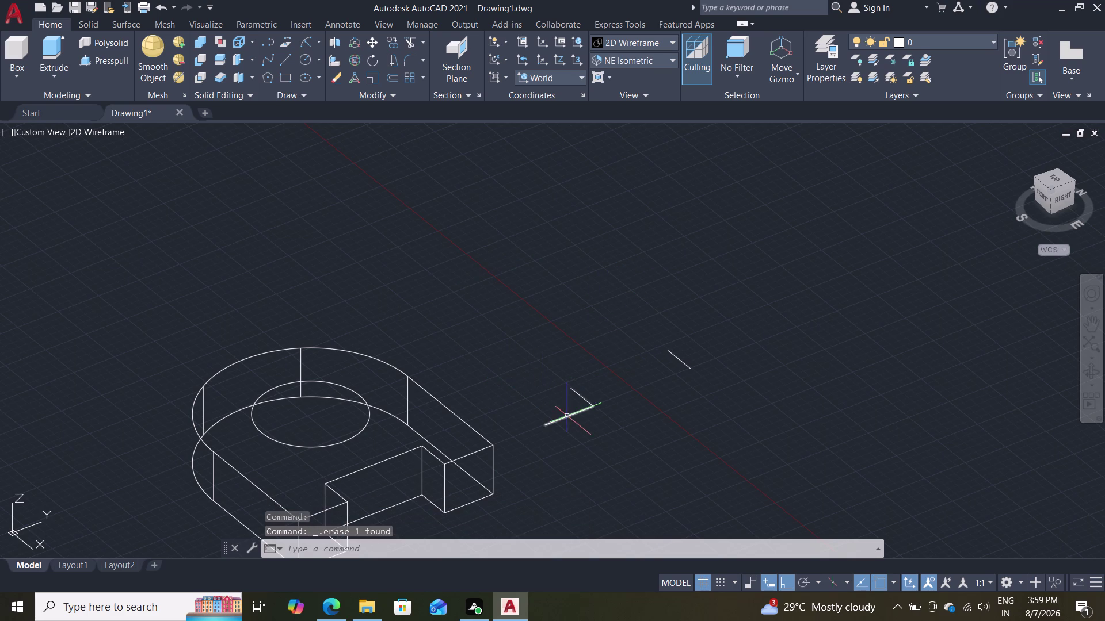
click(566, 416)
key(Delete)
click(582, 394)
key(Delete)
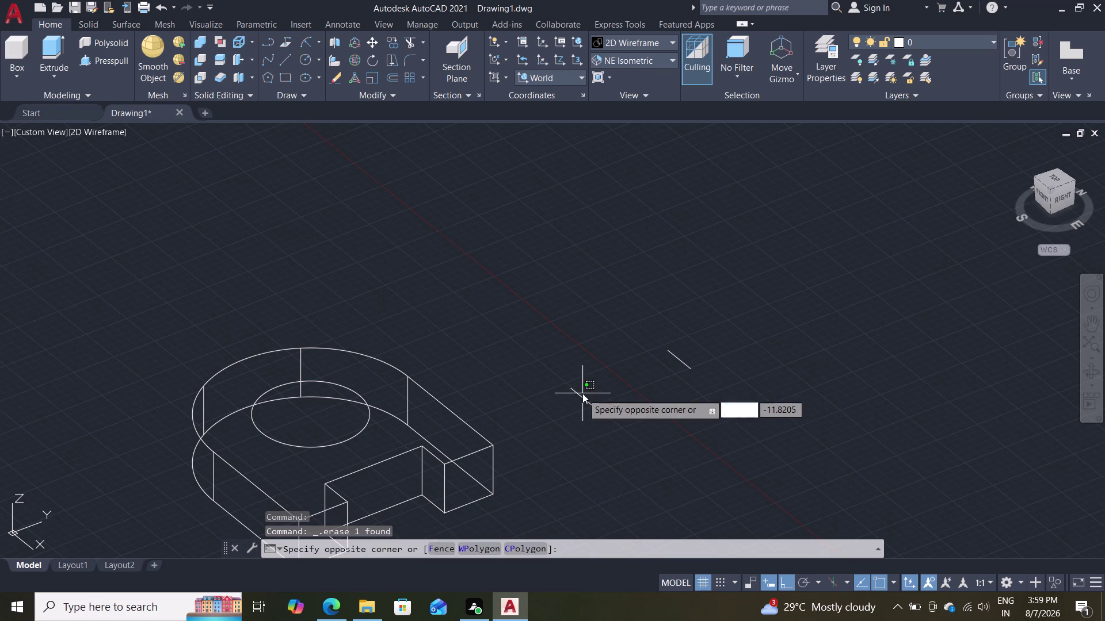
Erase the last short stray line and fit the drawing in the view.
click(580, 395)
click(580, 394)
click(580, 395)
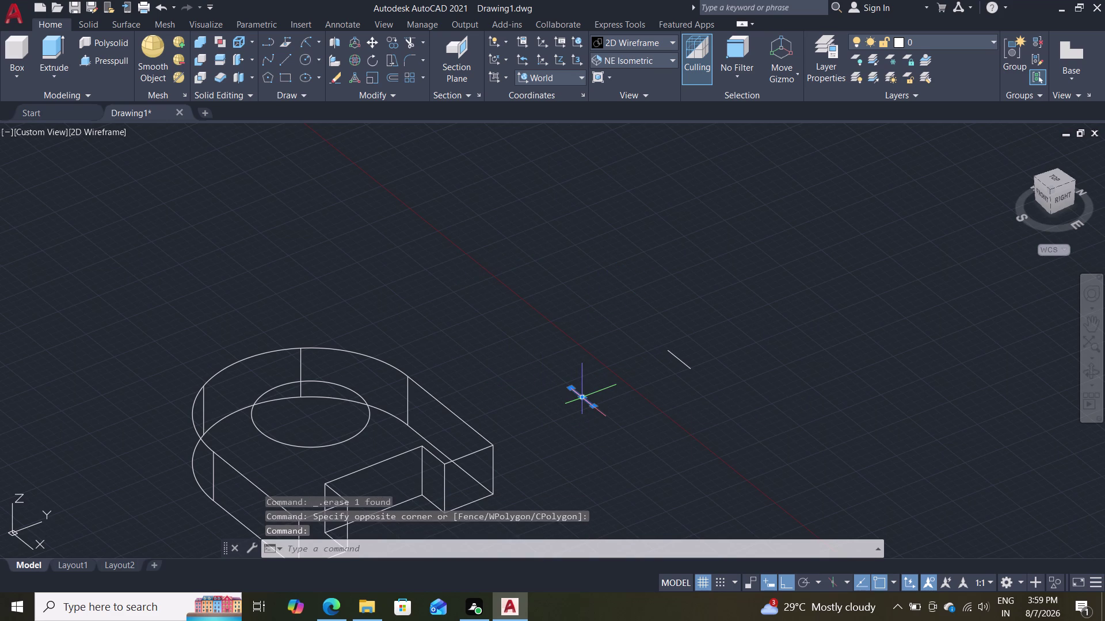
key(Delete)
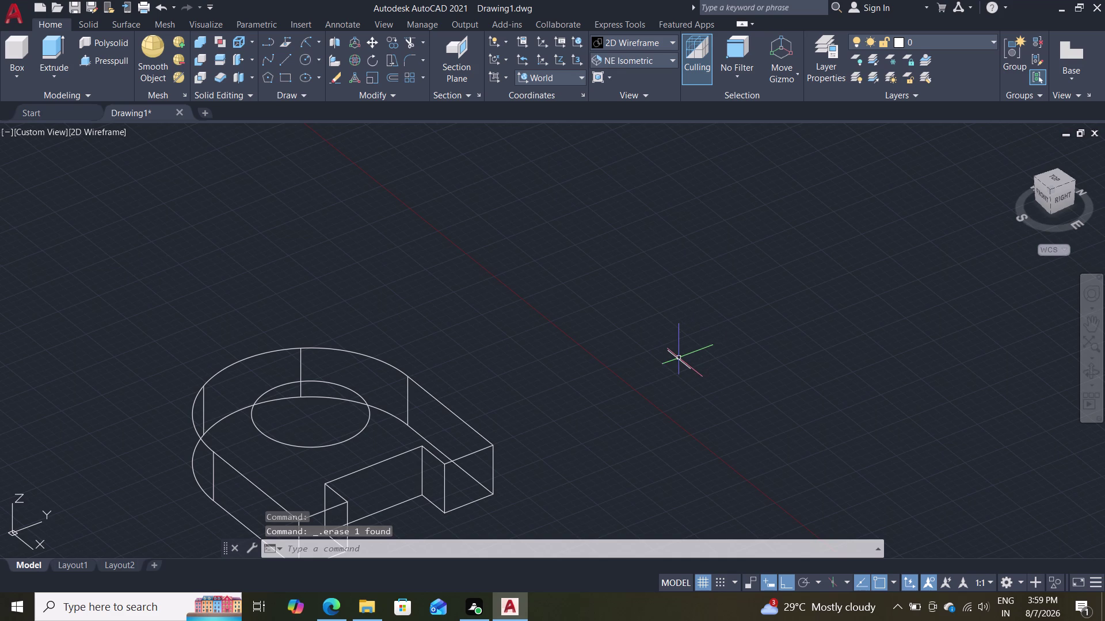
double_click(678, 358)
key(Delete)
scroll(down, 3)
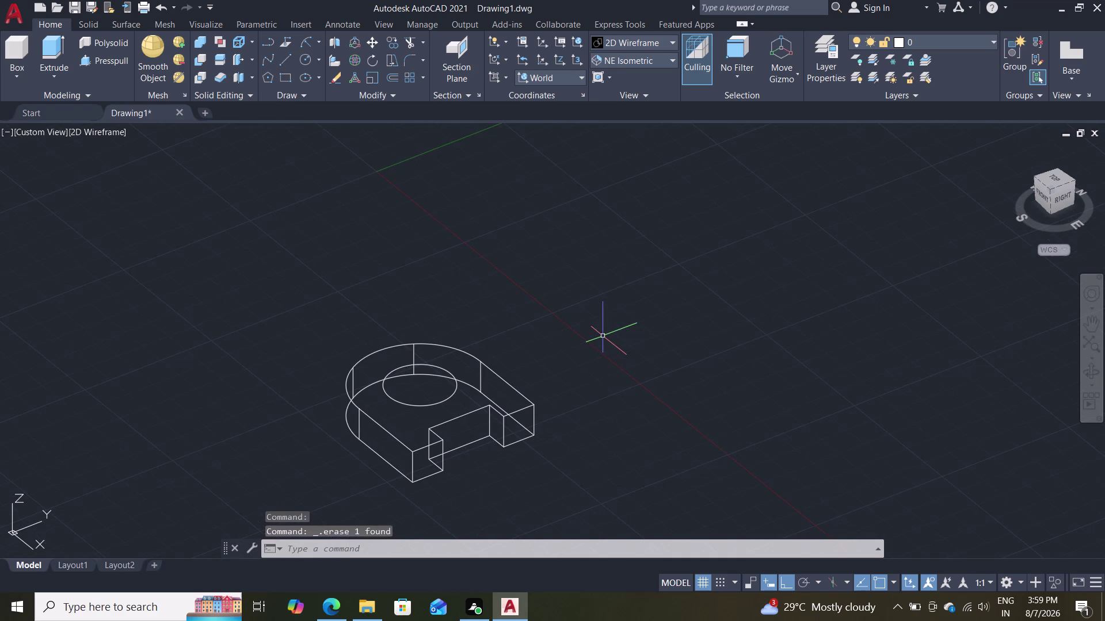
Orbit the block to inspect it from other sides and from above.
scroll(up, 3)
middle_drag(562, 347, 644, 275)
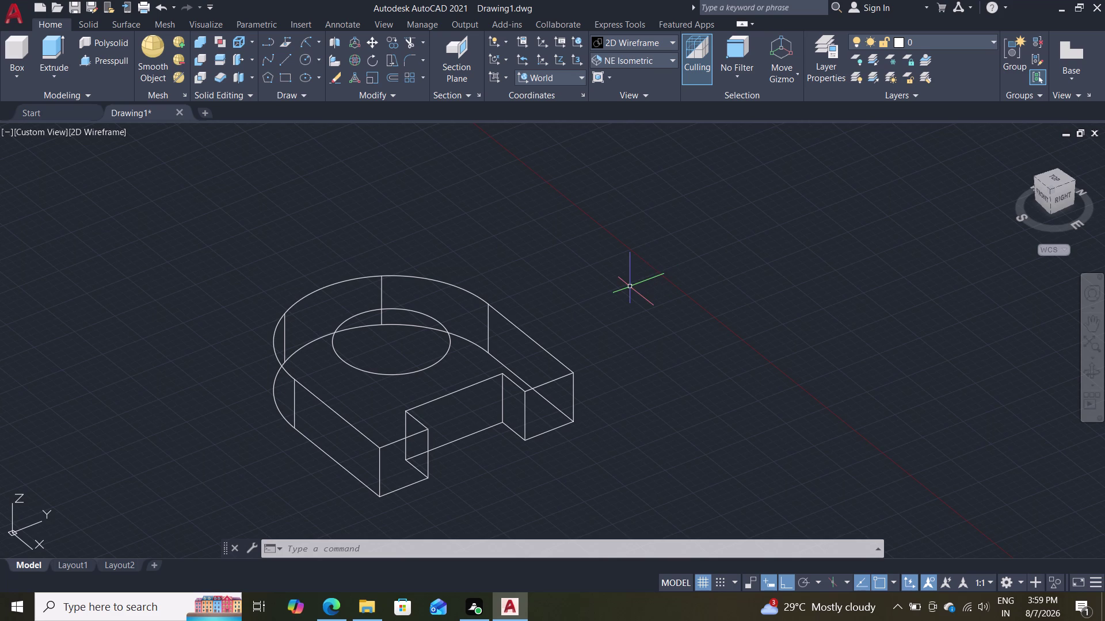
scroll(down, 3)
scroll(up, 3)
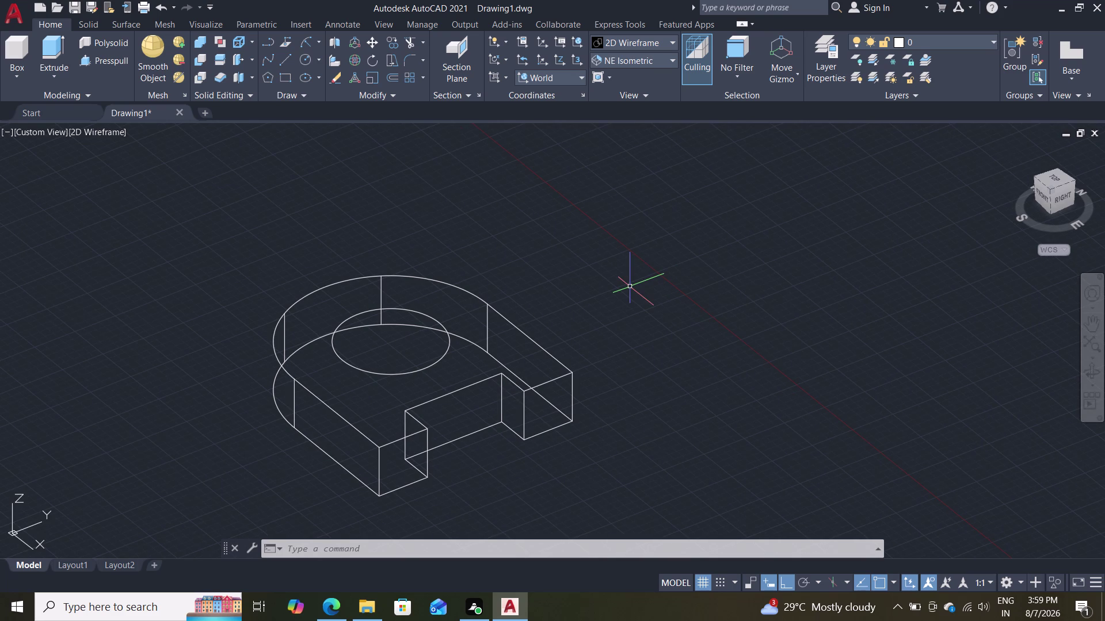
middle_drag(659, 291, 659, 289)
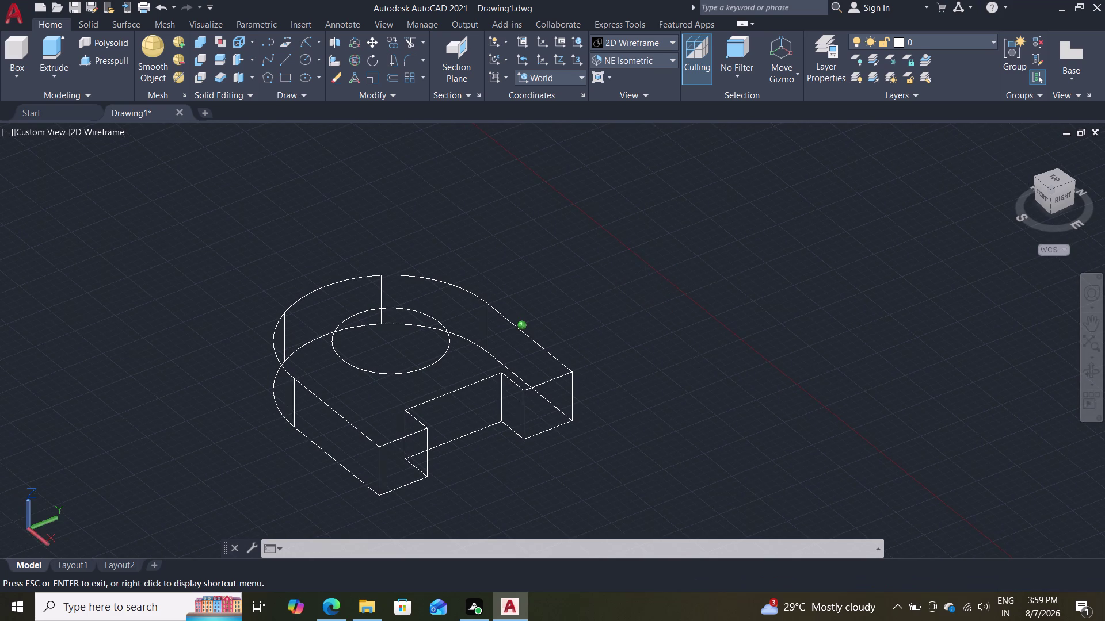
middle_drag(660, 289, 544, 348)
middle_drag(544, 339, 588, 307)
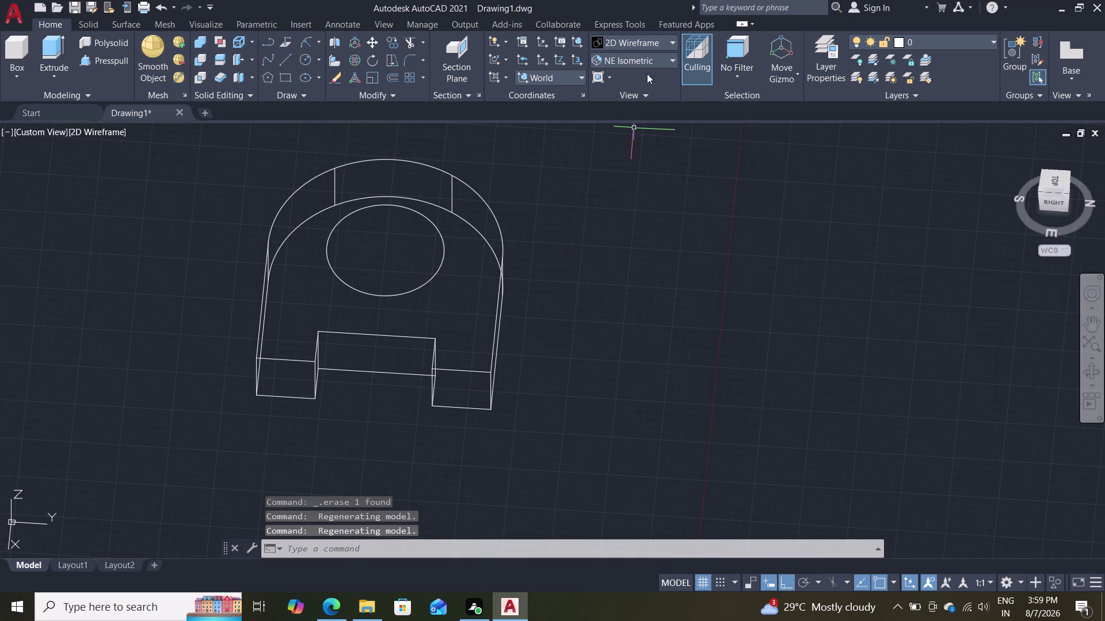
Cycle through SE Isometric, SW Isometric and finally NE Isometric views.
double_click(646, 59)
click(665, 56)
click(645, 179)
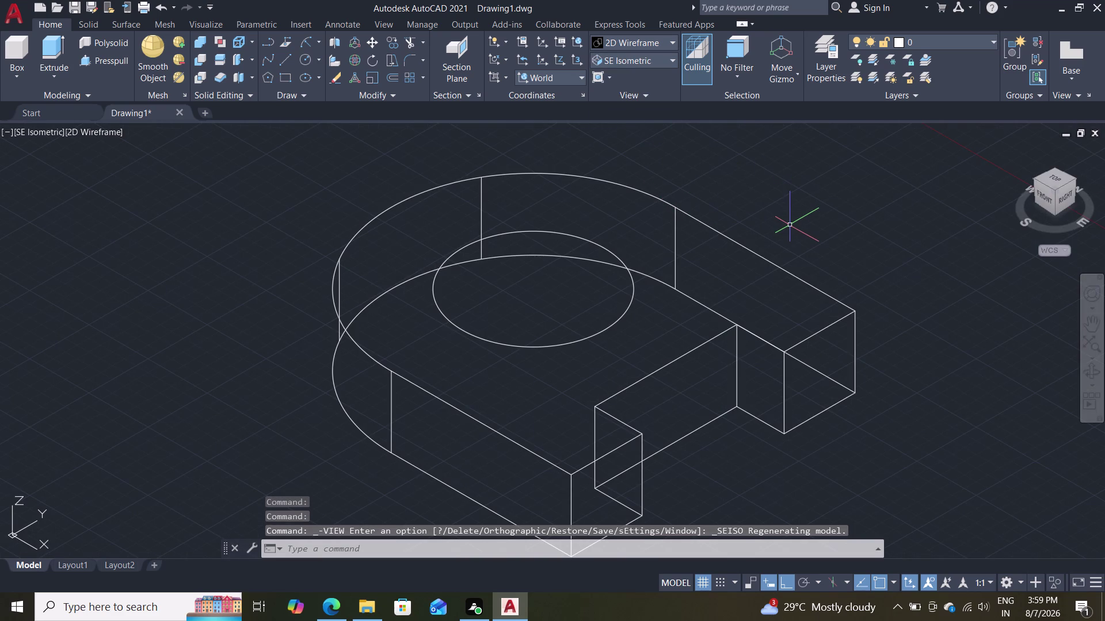
click(666, 60)
click(635, 165)
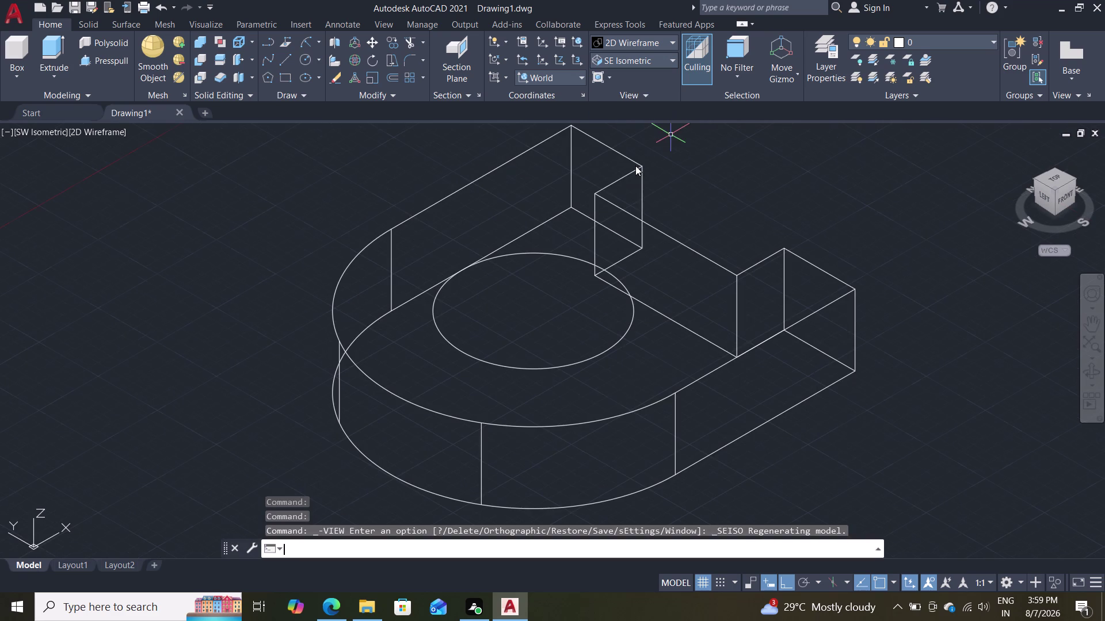
click(659, 56)
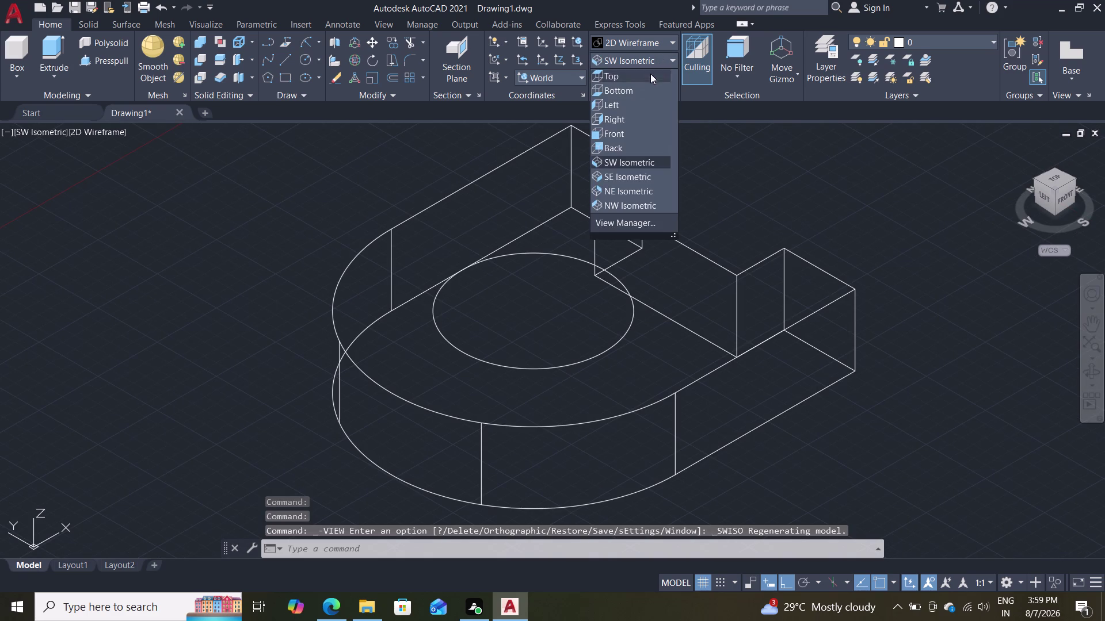
click(629, 189)
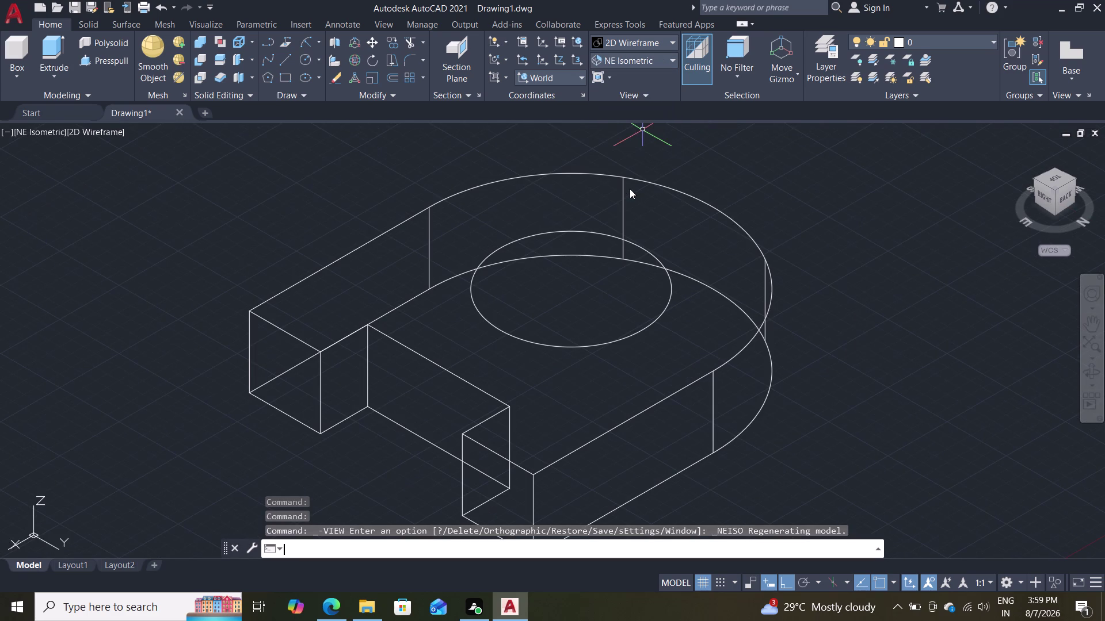
scroll(down, 3)
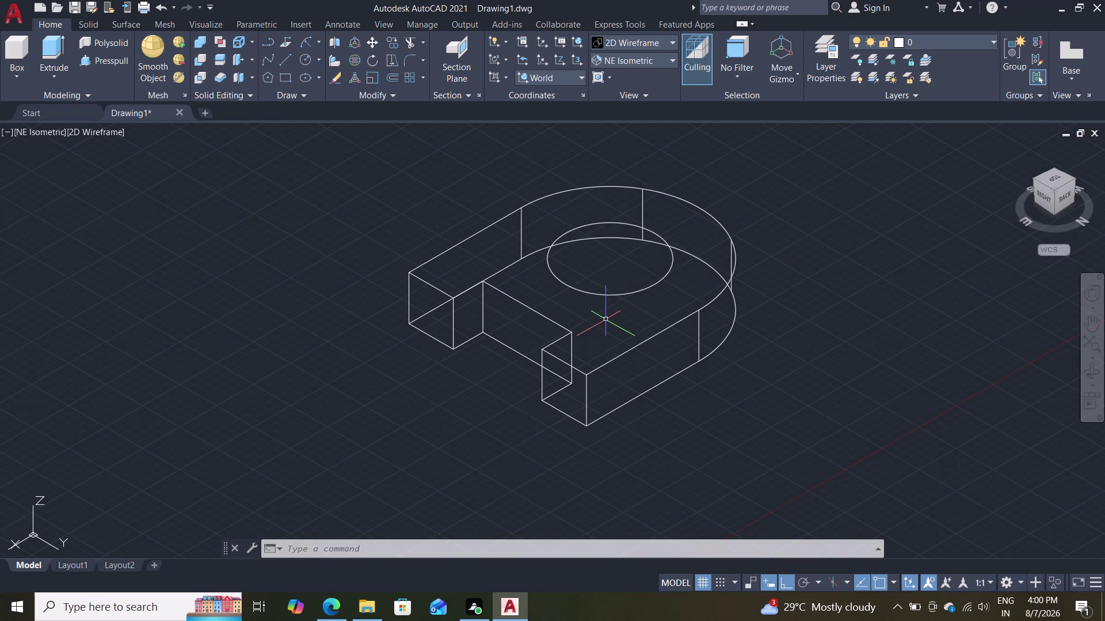
click(662, 43)
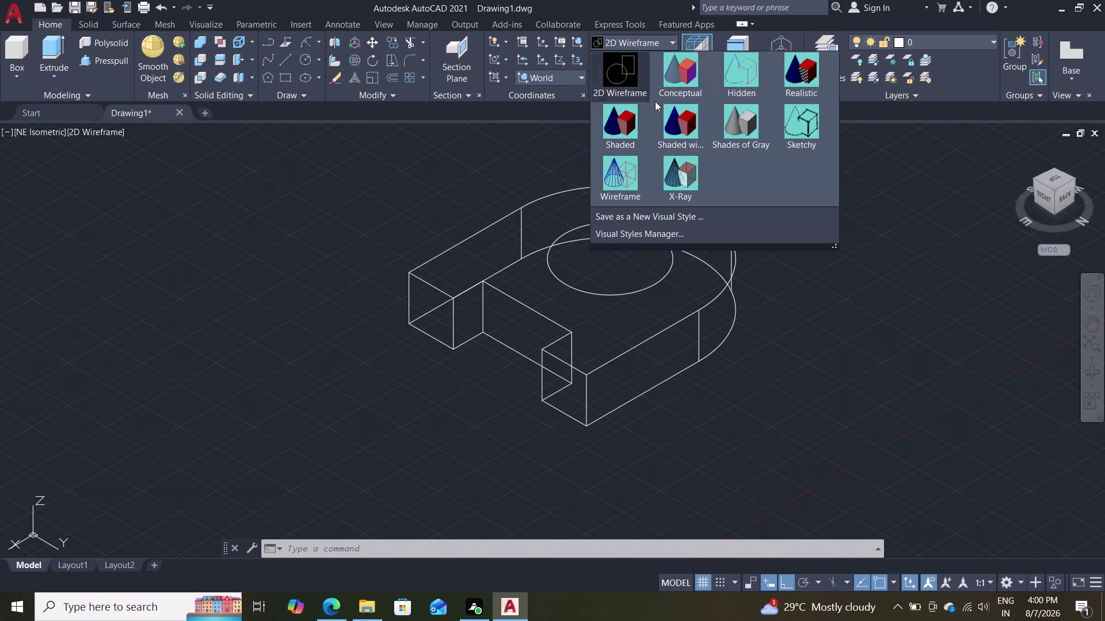
Apply the Shades of Gray visual style and start Presspull on the block.
click(735, 122)
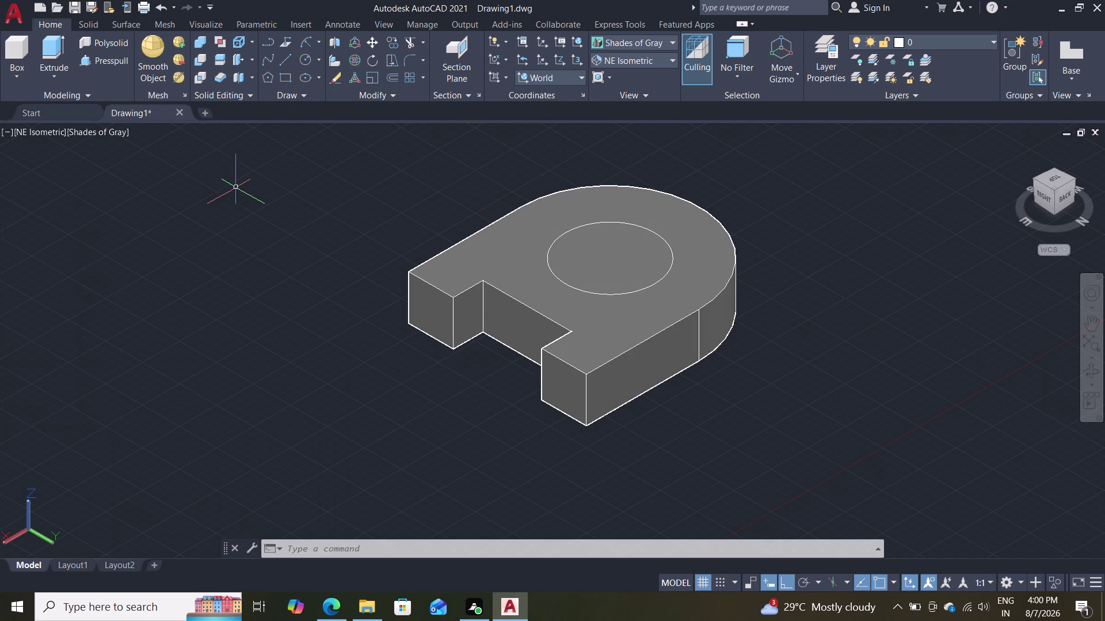
click(123, 62)
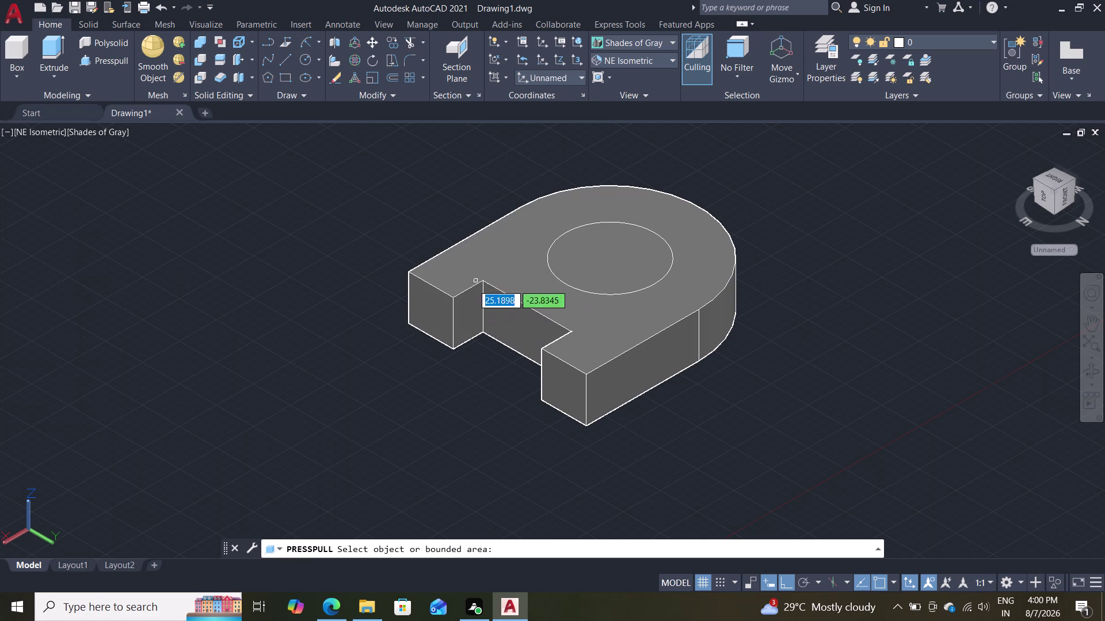
click(441, 316)
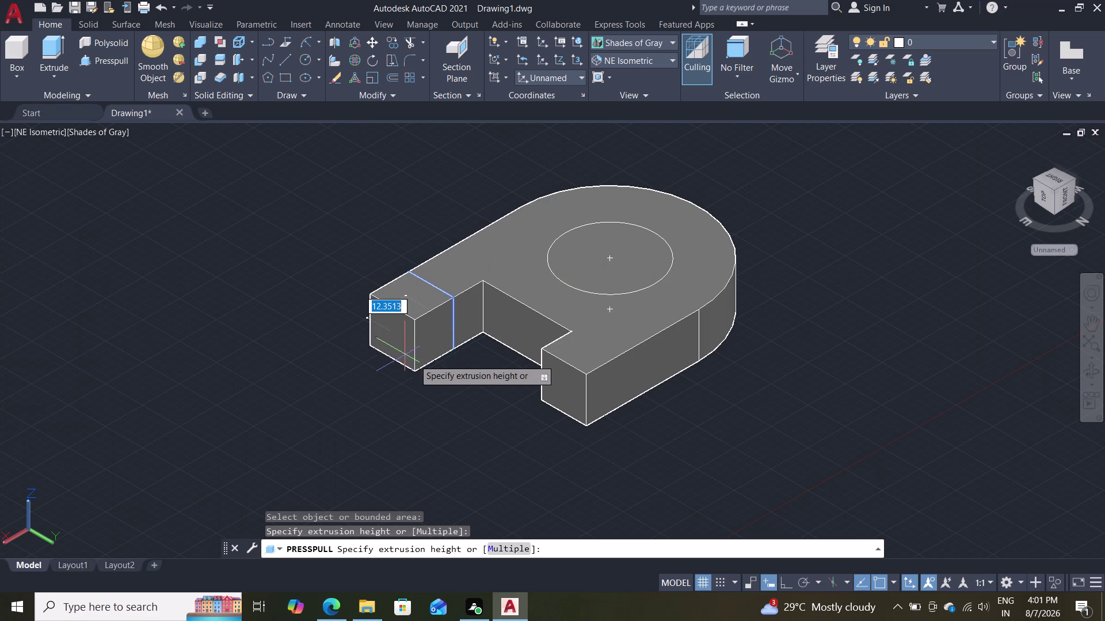
key(Escape)
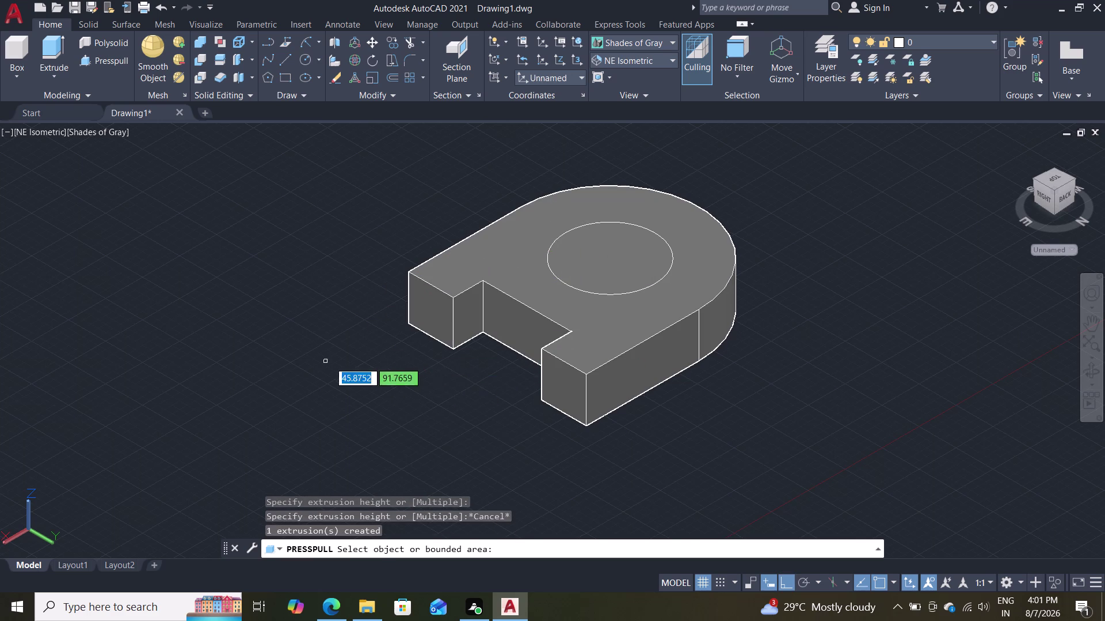
click(561, 392)
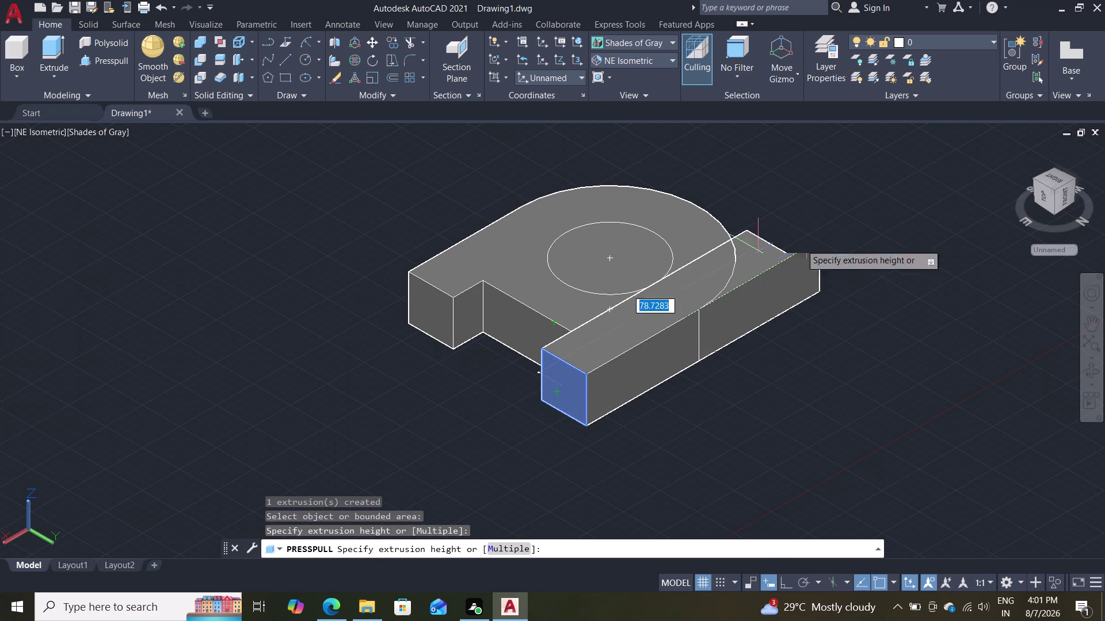
click(818, 240)
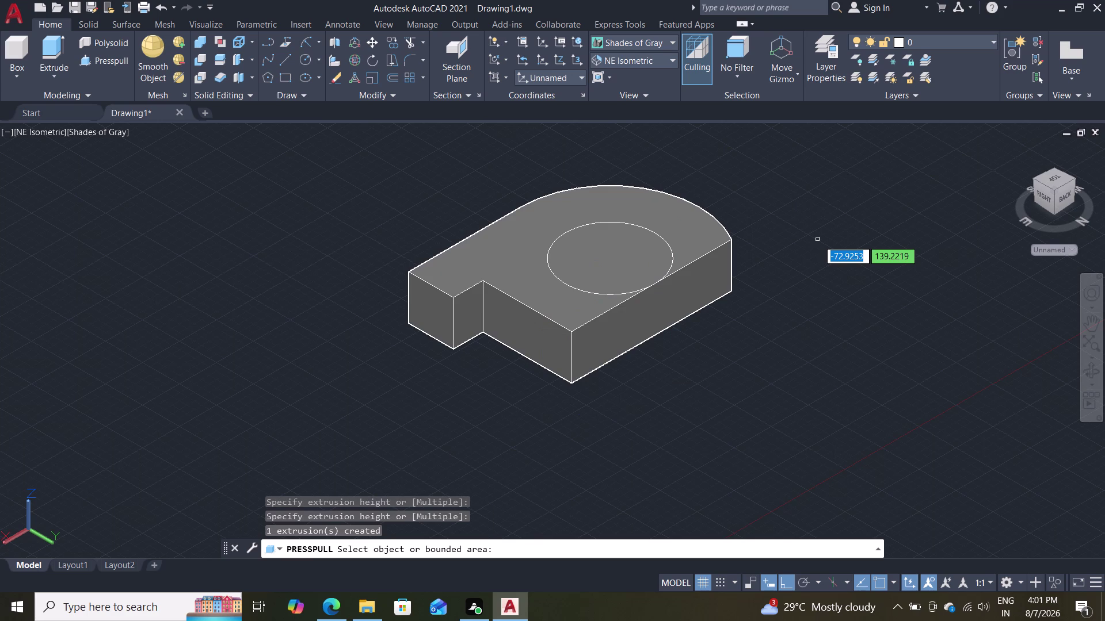
key(ctrl+z)
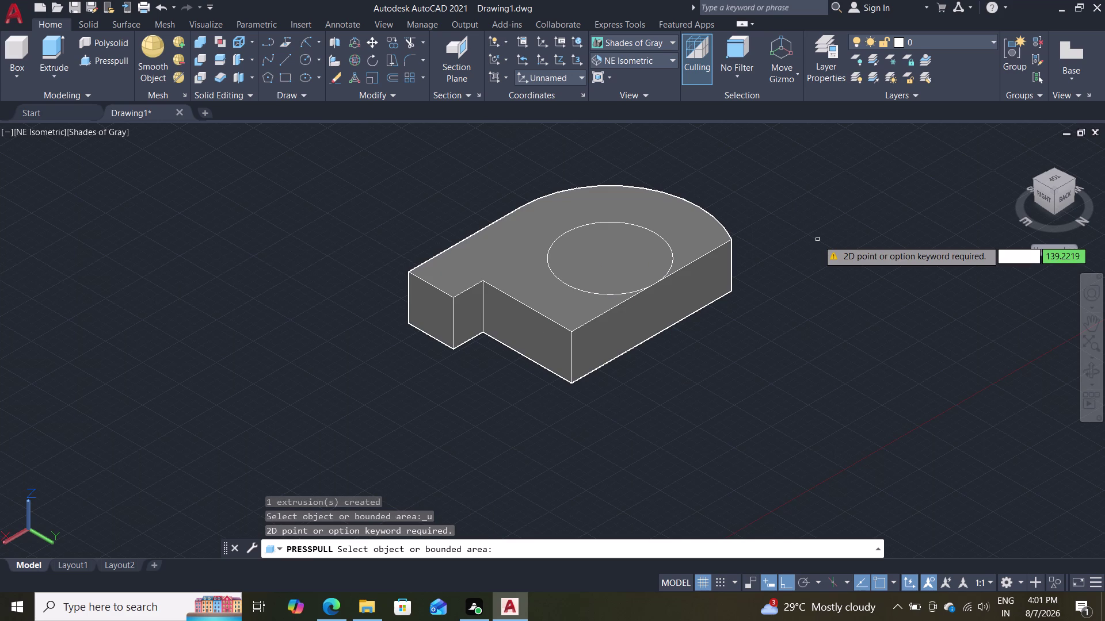
key(Escape)
key(ctrl+z)
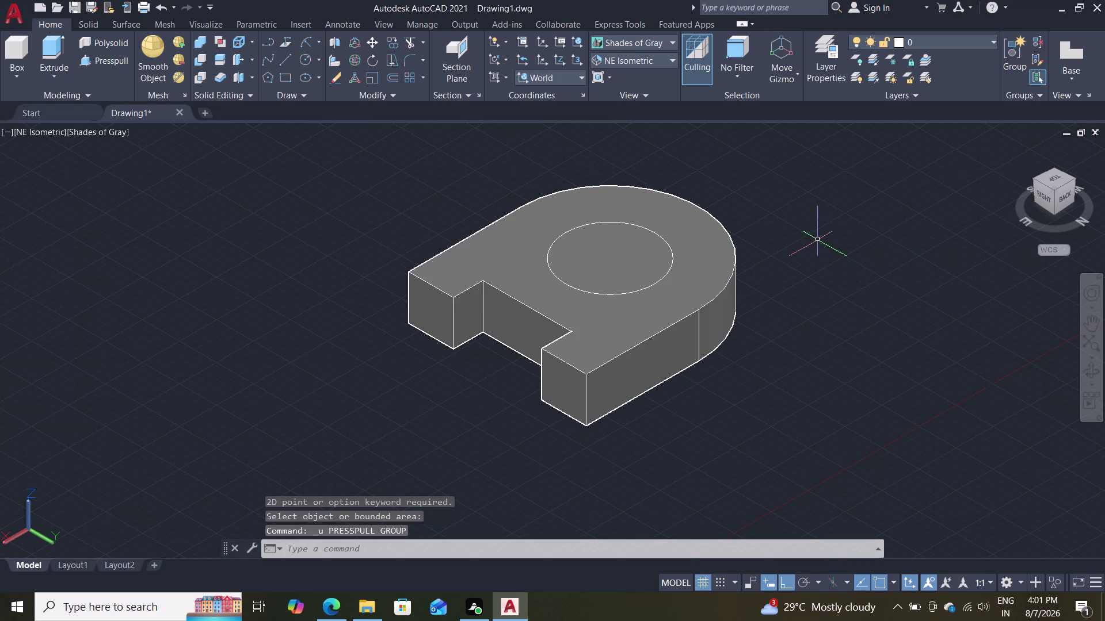
scroll(down, 3)
scroll(up, 3)
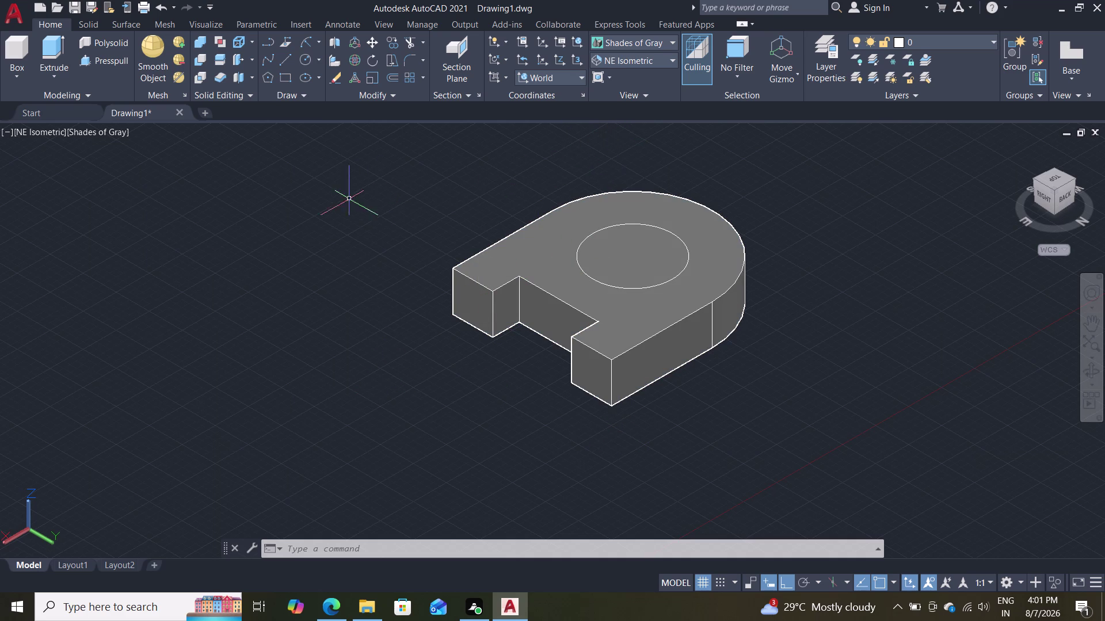
scroll(down, 3)
scroll(up, 3)
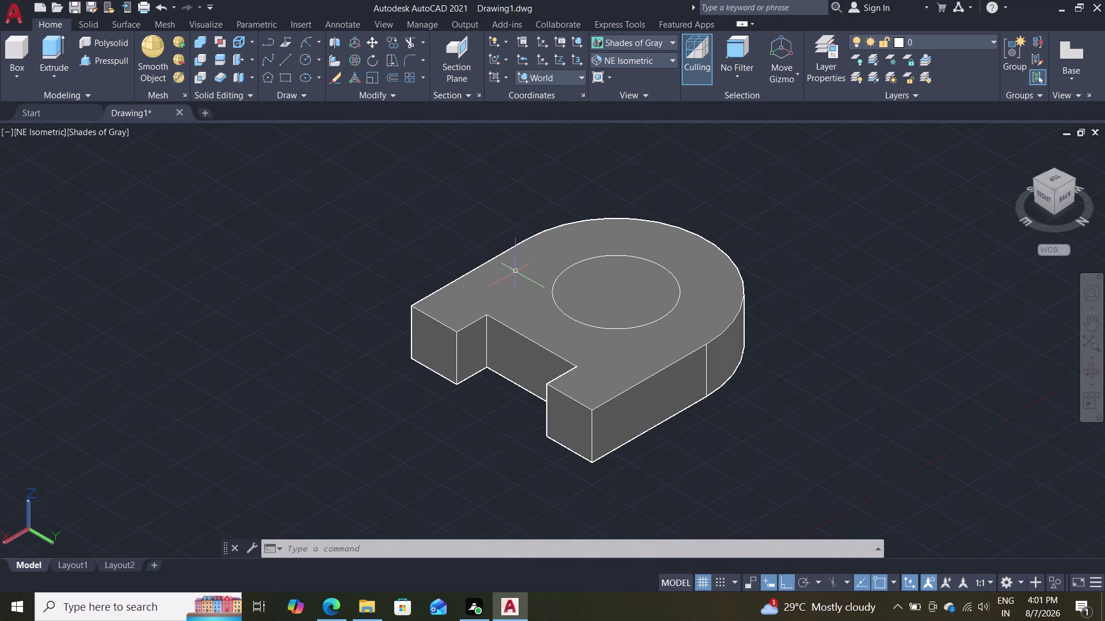
middle_drag(602, 161, 441, 165)
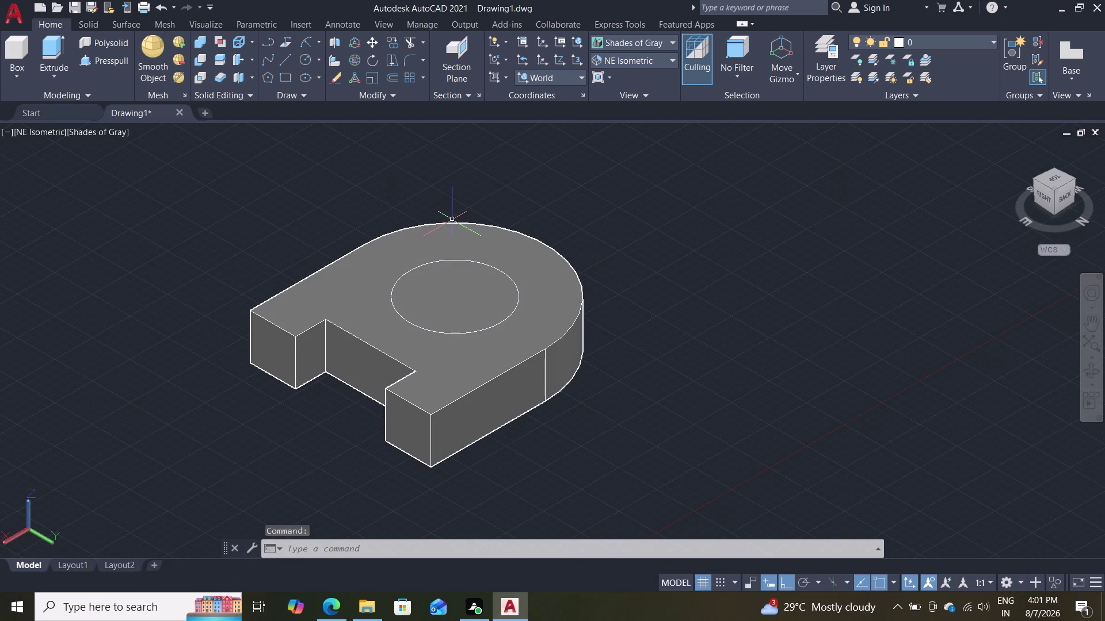
scroll(up, 3)
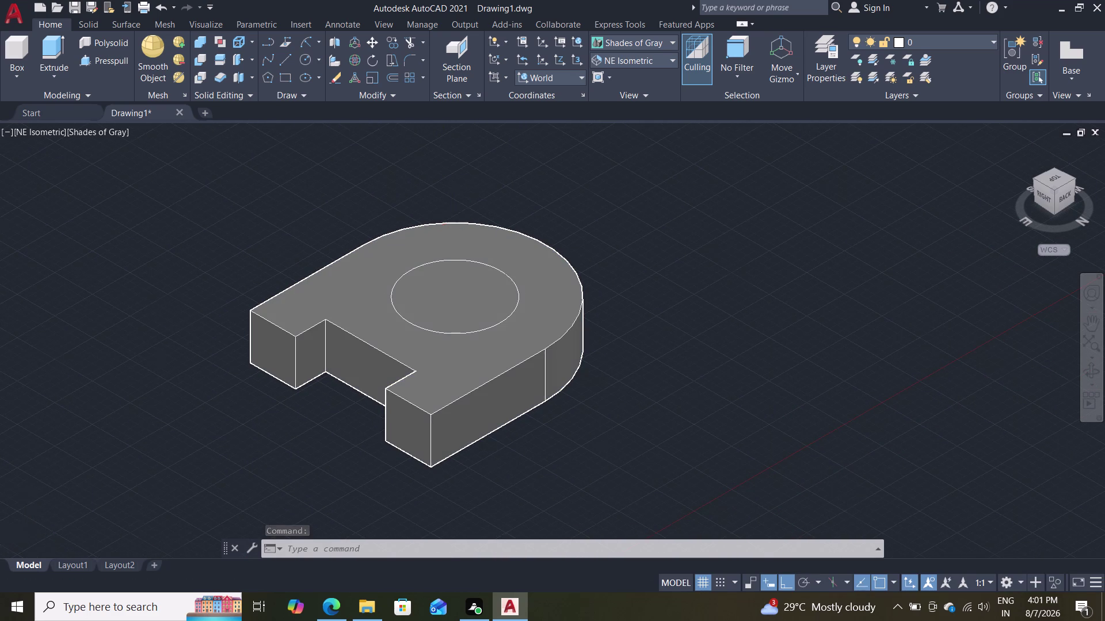
scroll(down, 3)
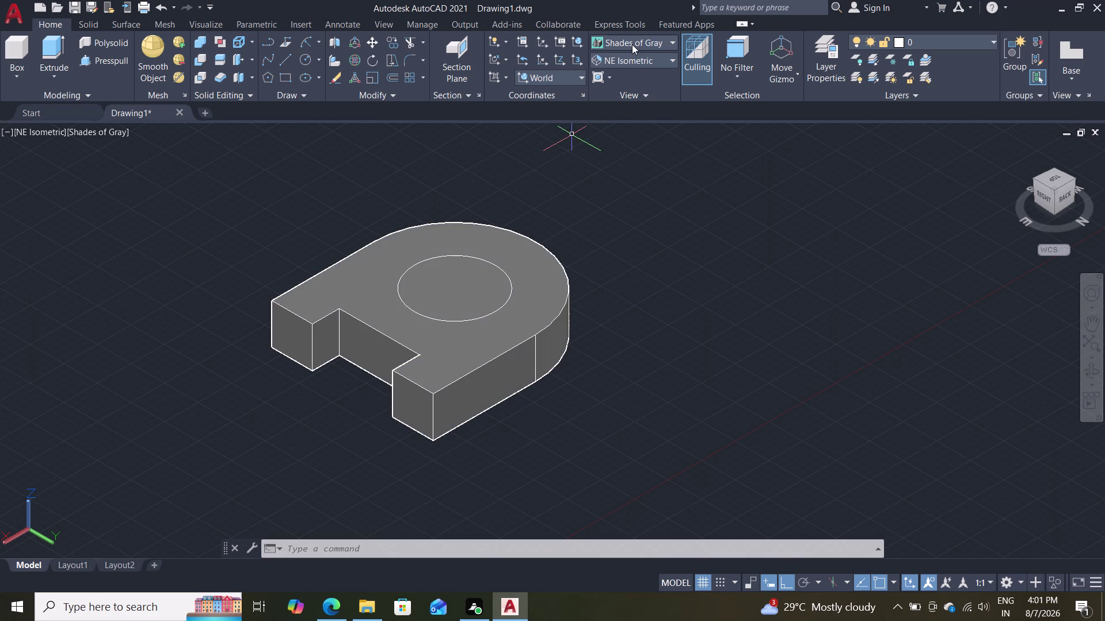
Switch to 2D Wireframe and erase the 15-unit circle on top of the block.
click(651, 46)
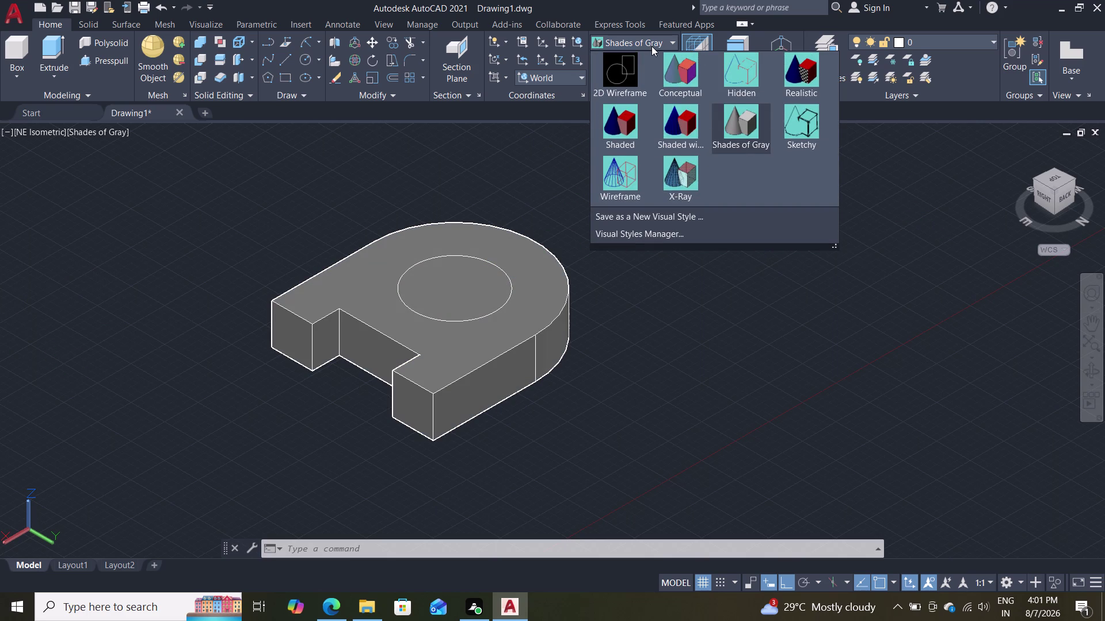
click(631, 66)
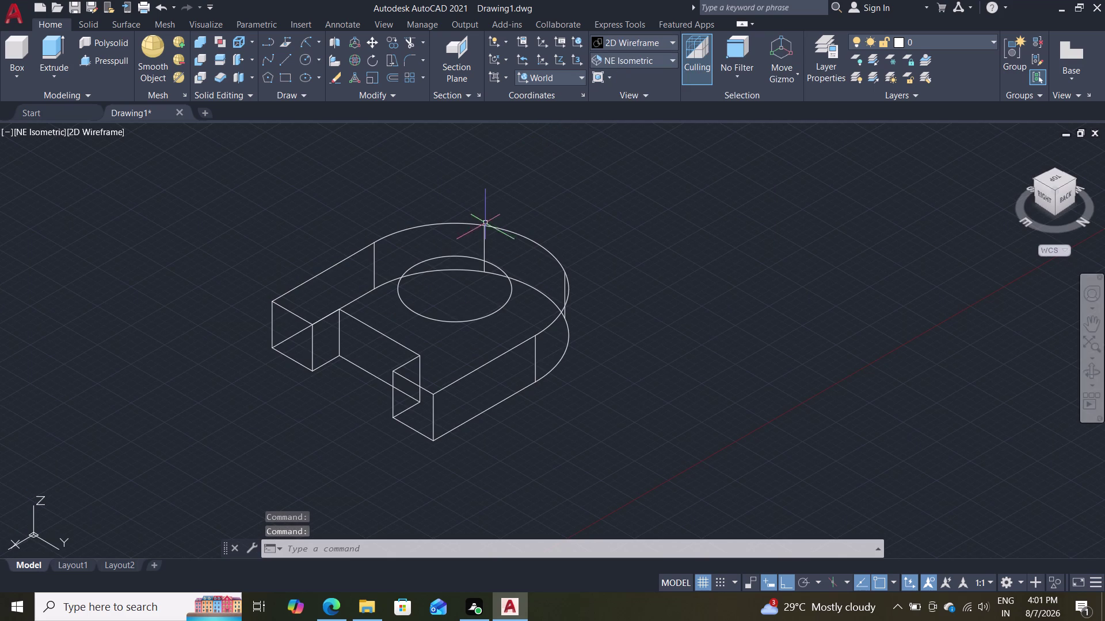
click(499, 270)
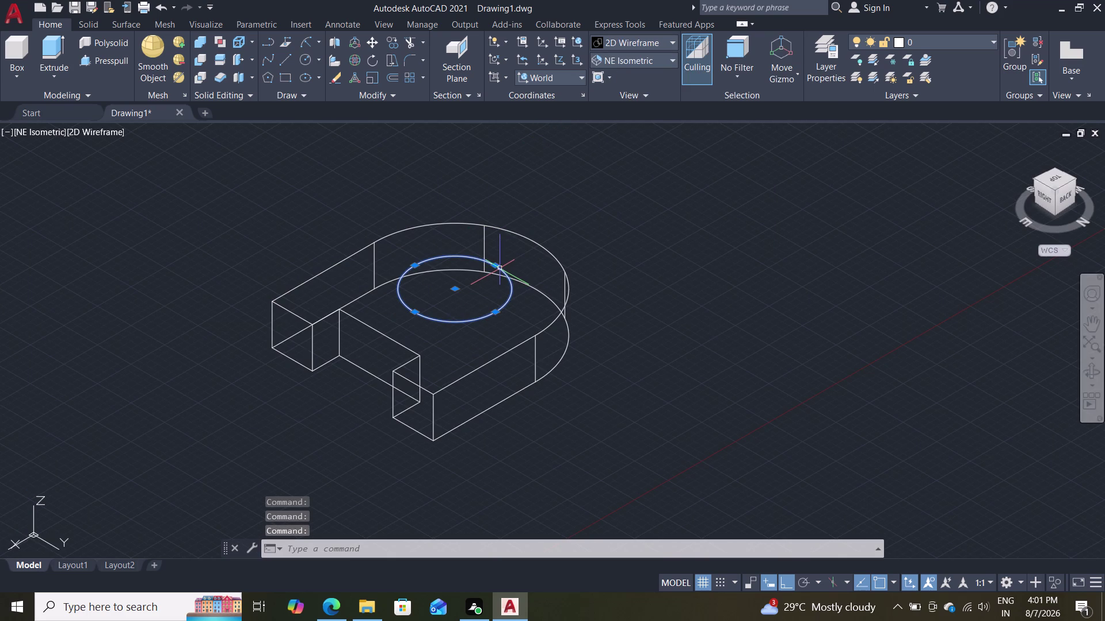
key(Delete)
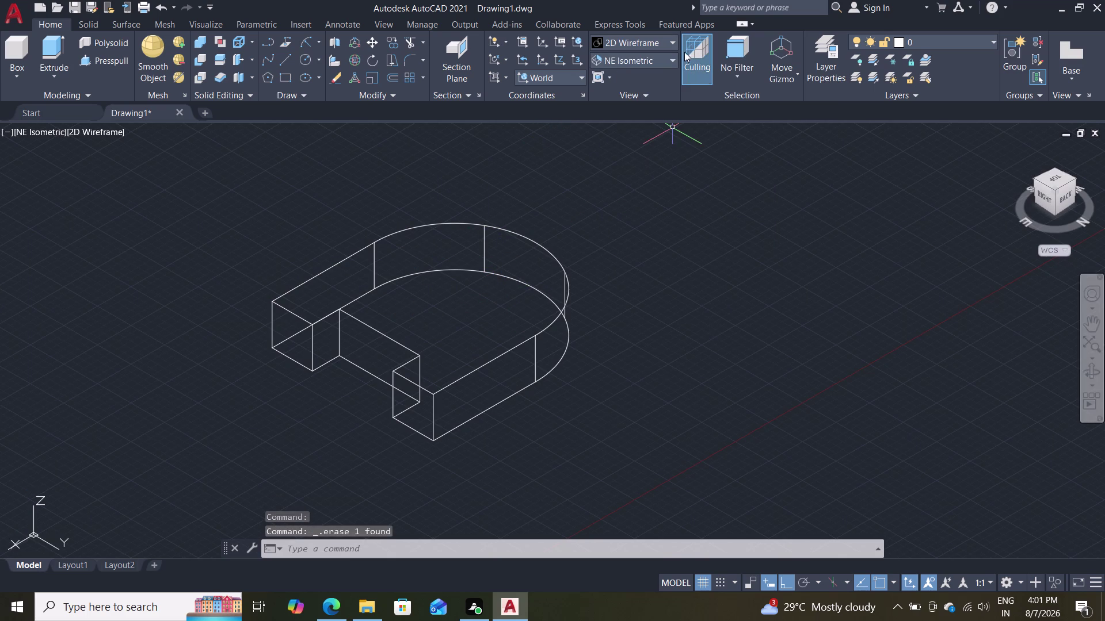
click(635, 57)
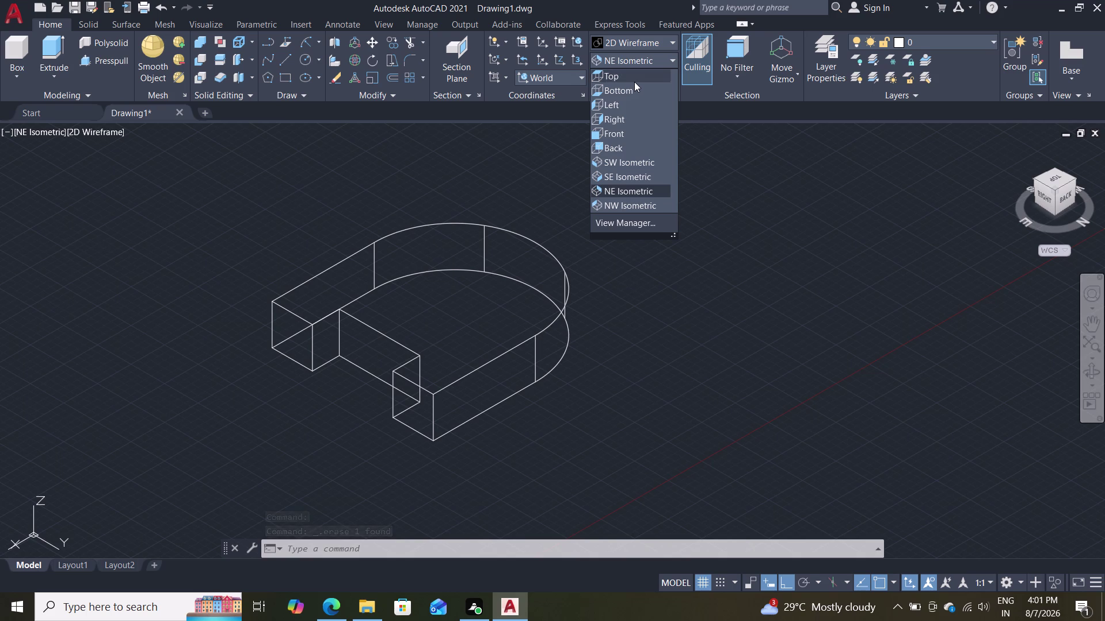
In Top view, draw a radius-15 circle centred in the block's rounded end.
click(634, 82)
scroll(down, 3)
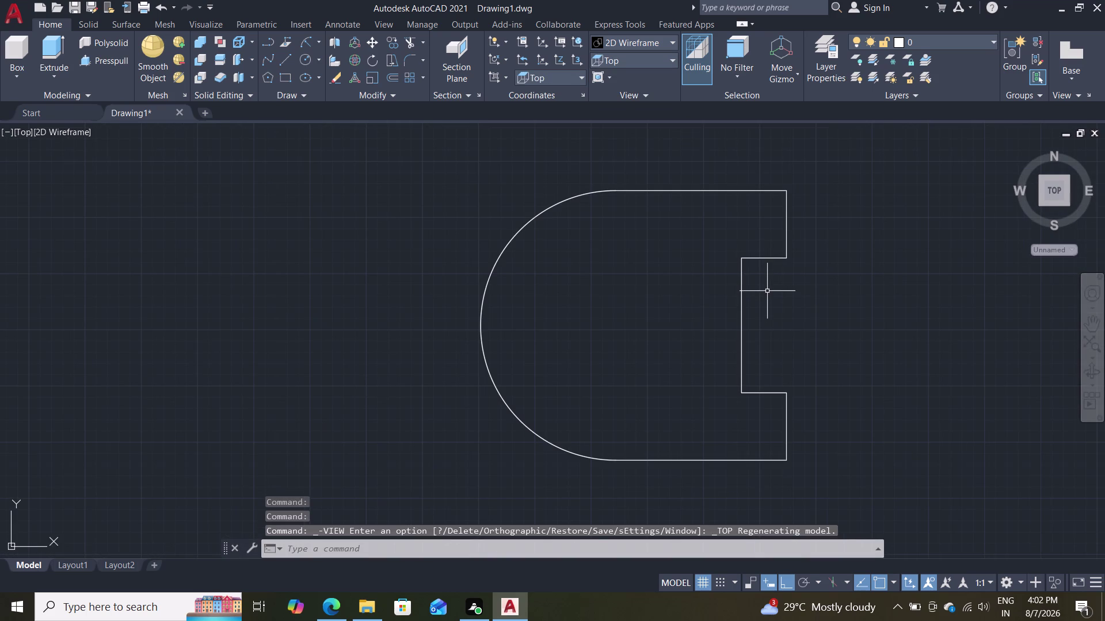
scroll(up, 3)
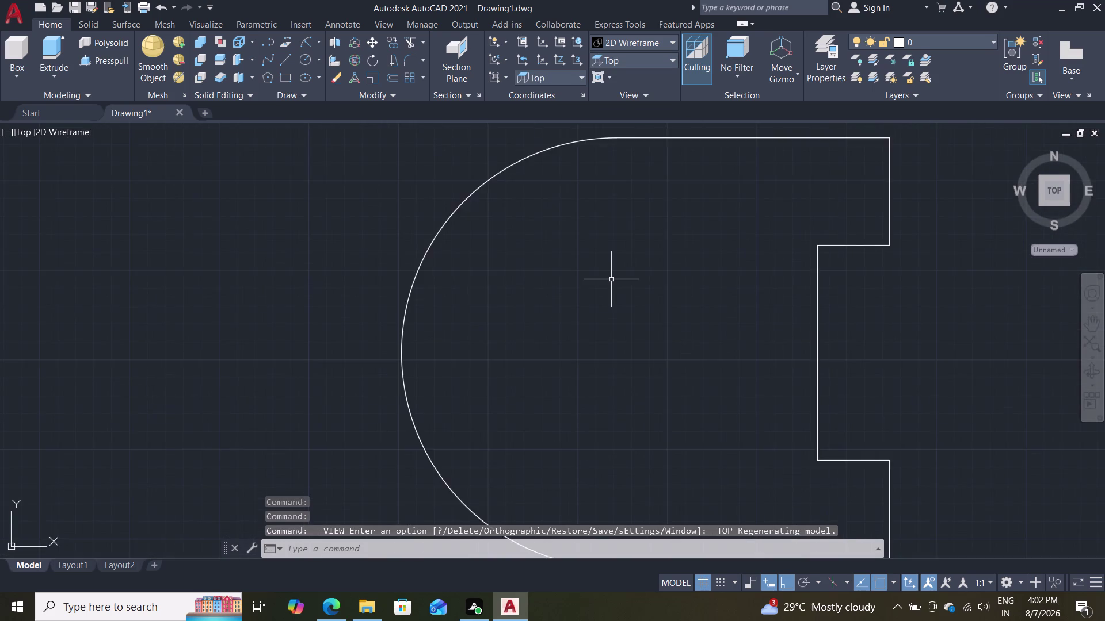
scroll(down, 3)
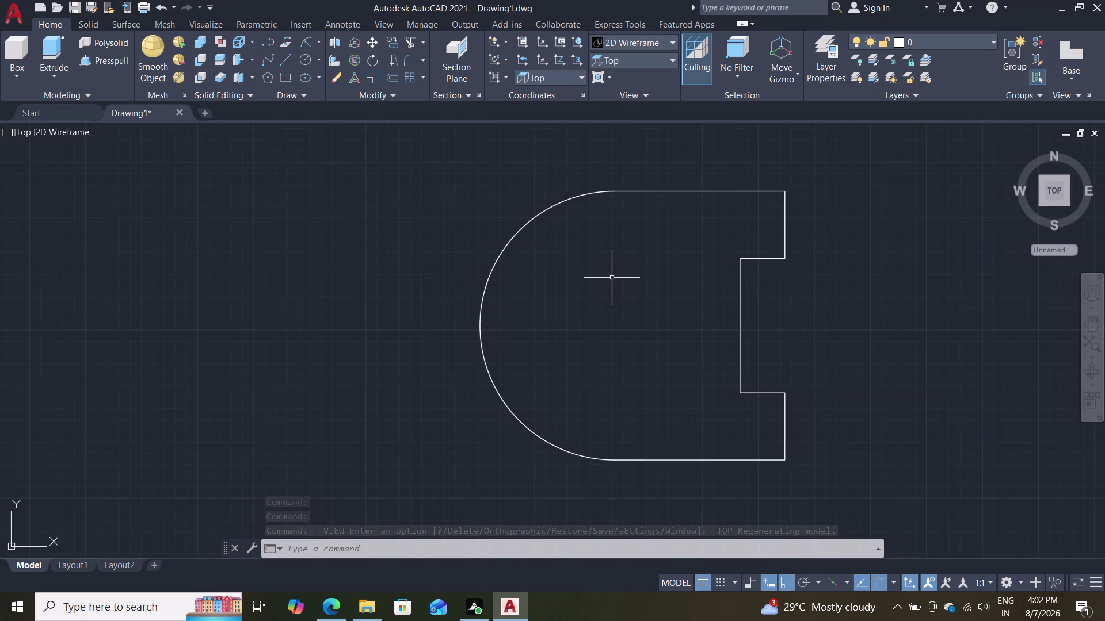
key(c)
key(Return)
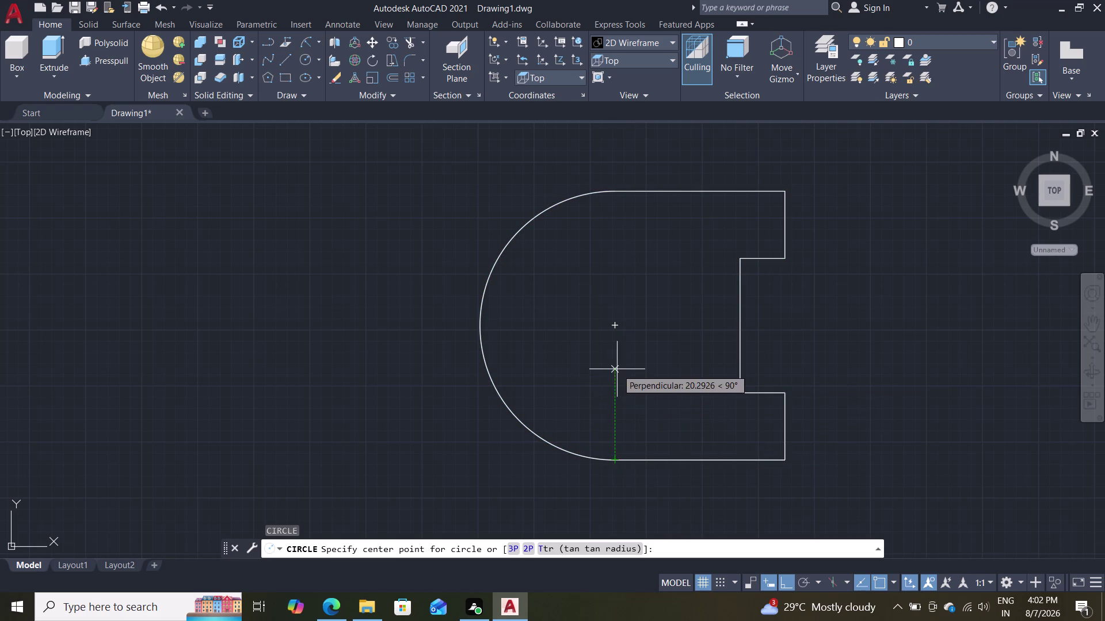
double_click(615, 327)
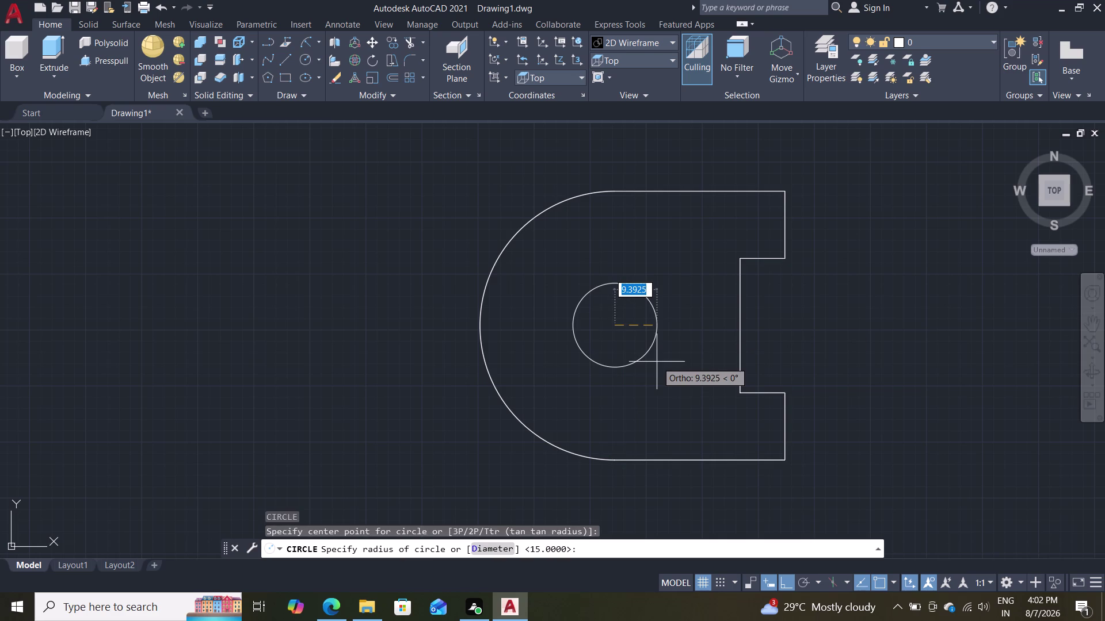
text(15)
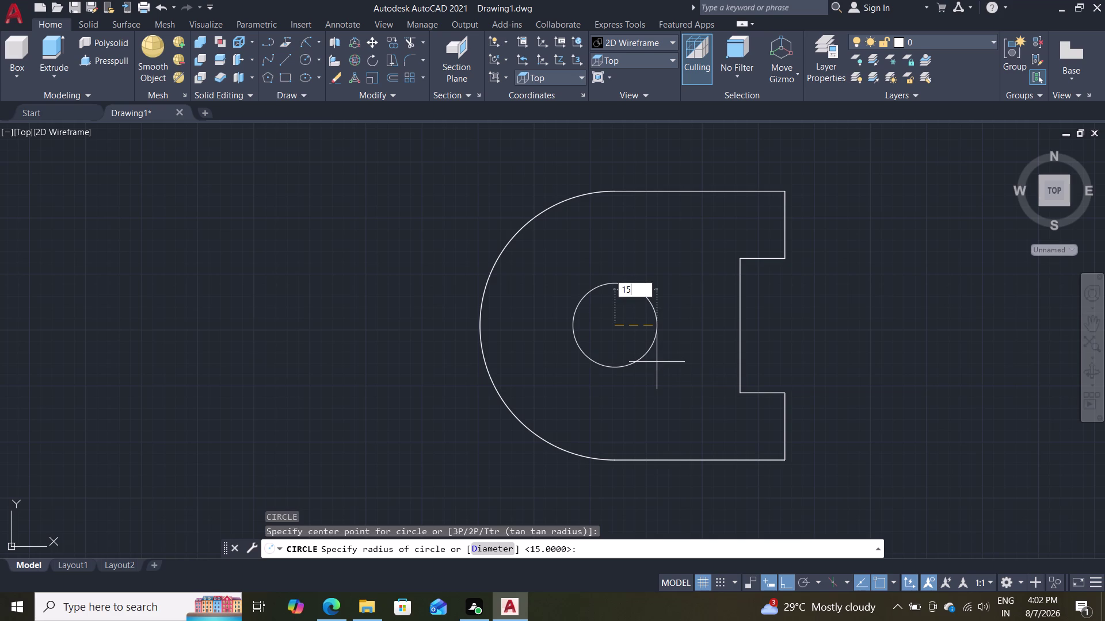
key(Return)
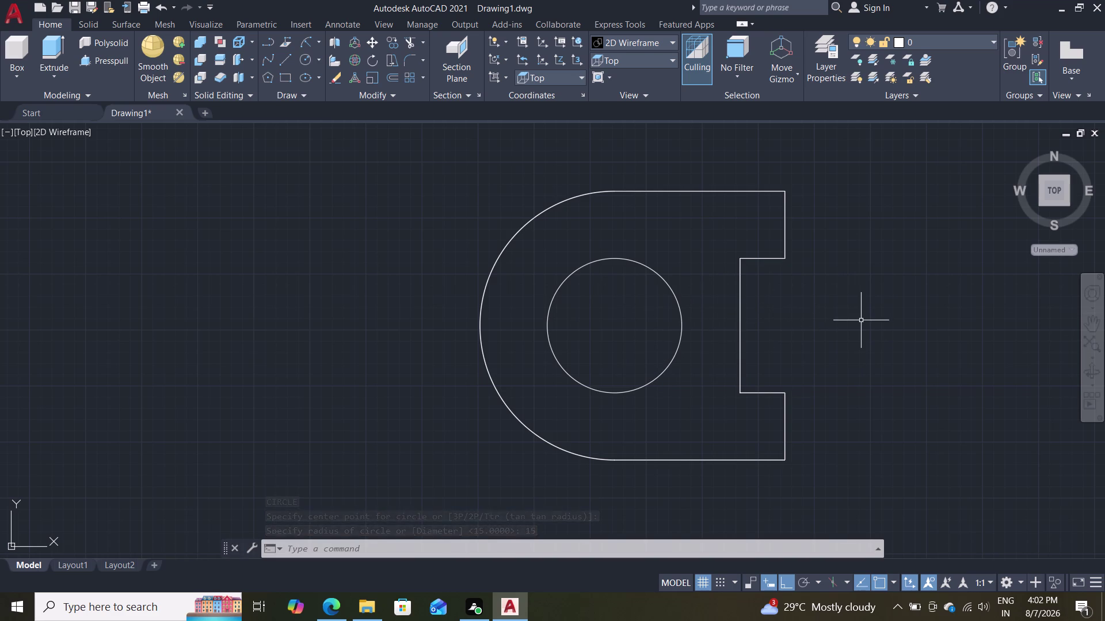
Orbit the model to an angled view facing the notch side, cancelling a stray selection.
middle_drag(787, 338, 832, 209)
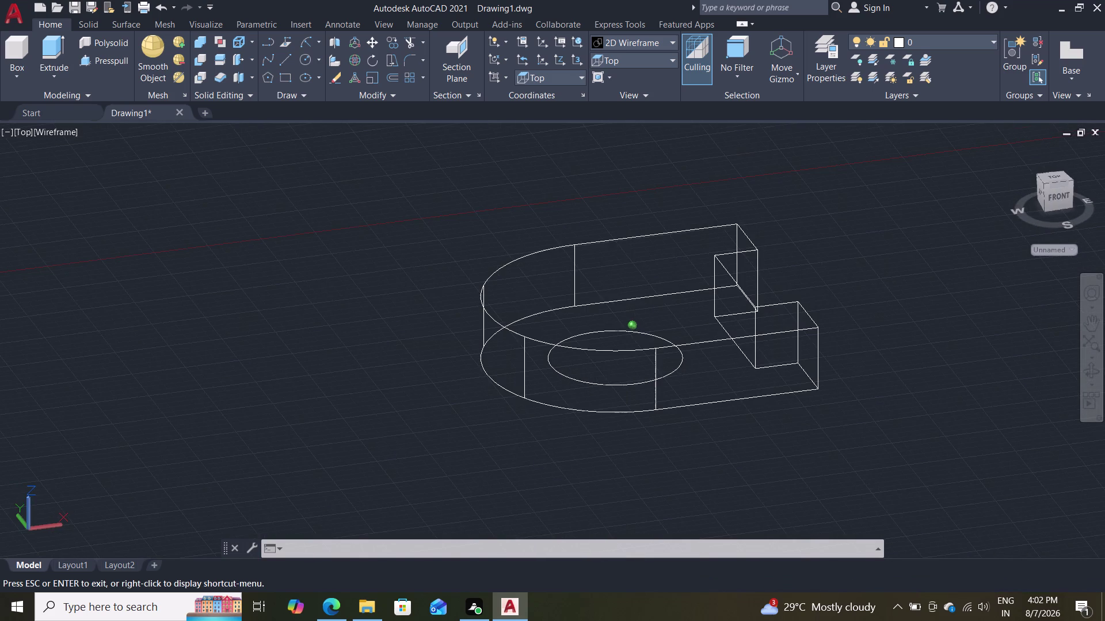
middle_drag(832, 209, 742, 271)
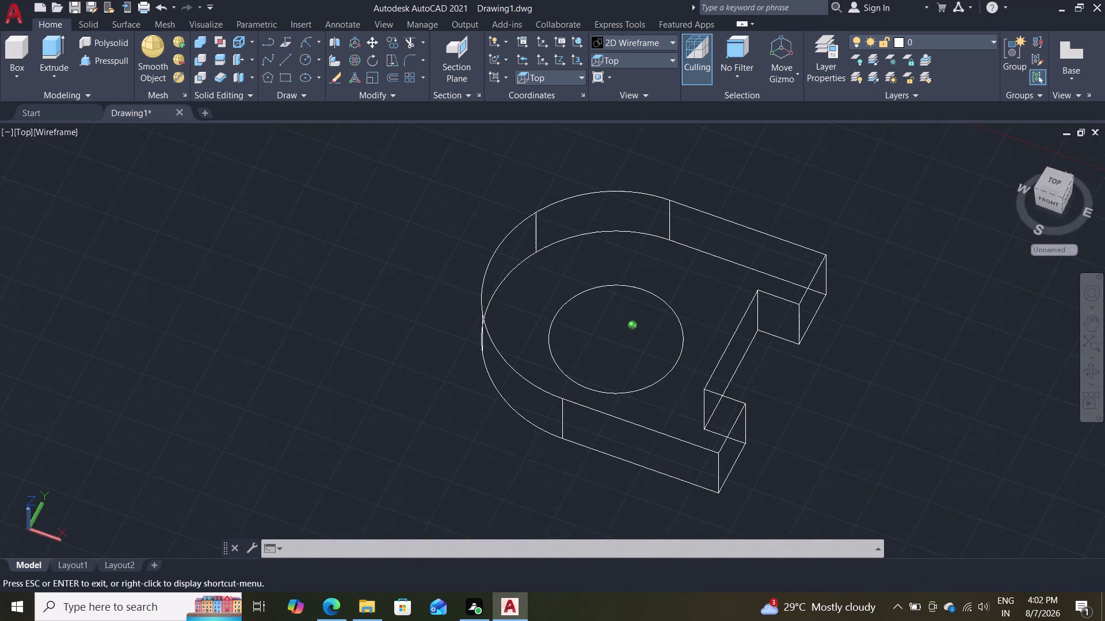
middle_drag(742, 271, 529, 232)
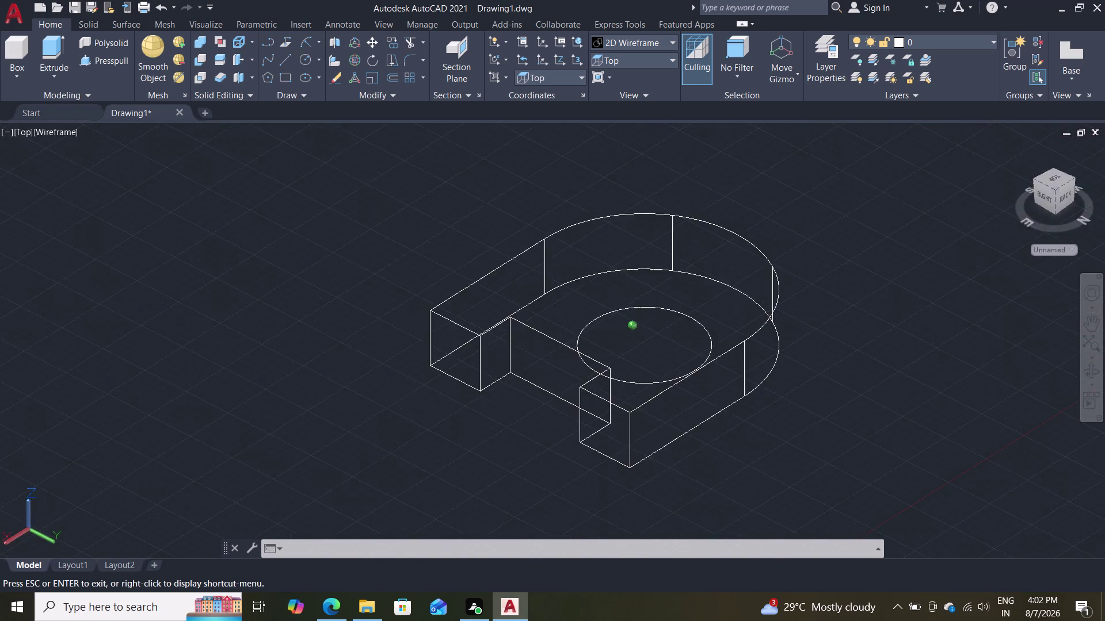
middle_drag(529, 231, 448, 240)
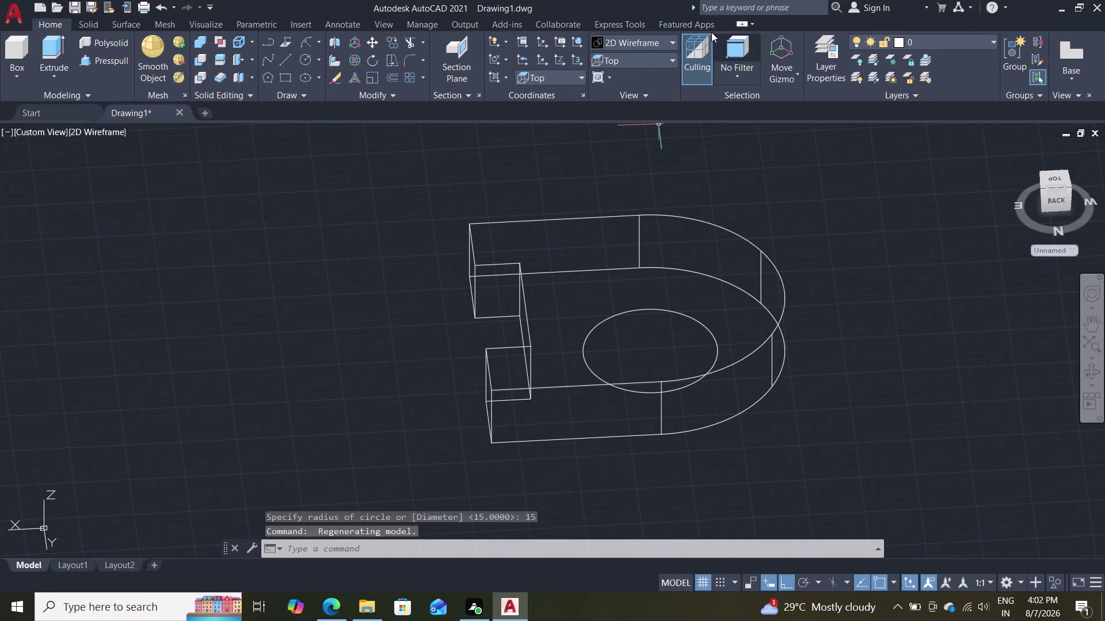
click(661, 67)
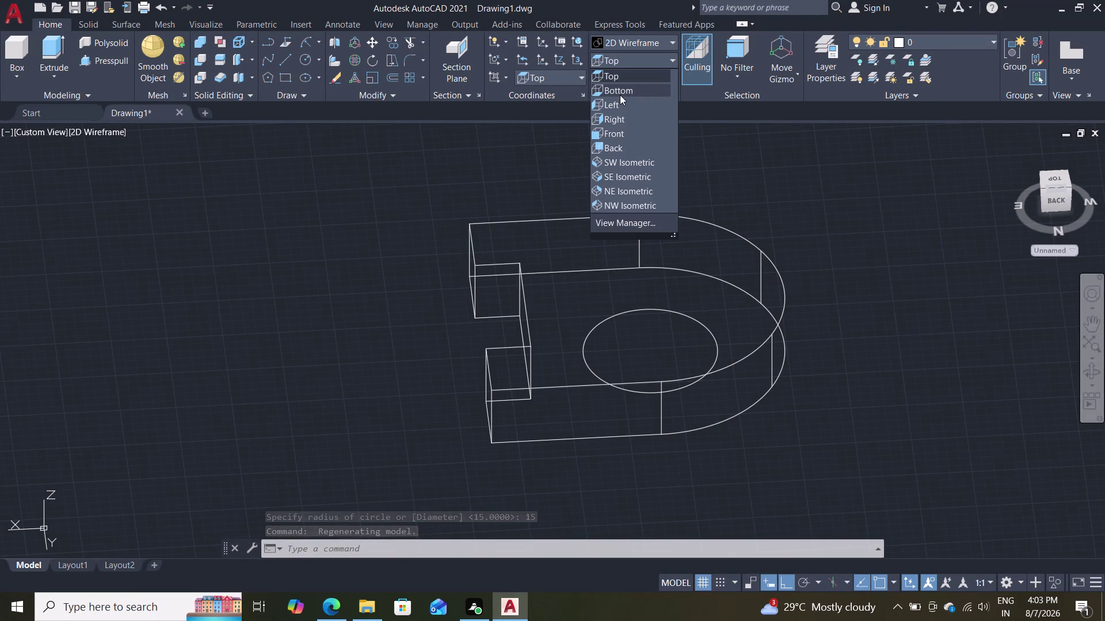
click(413, 150)
double_click(413, 150)
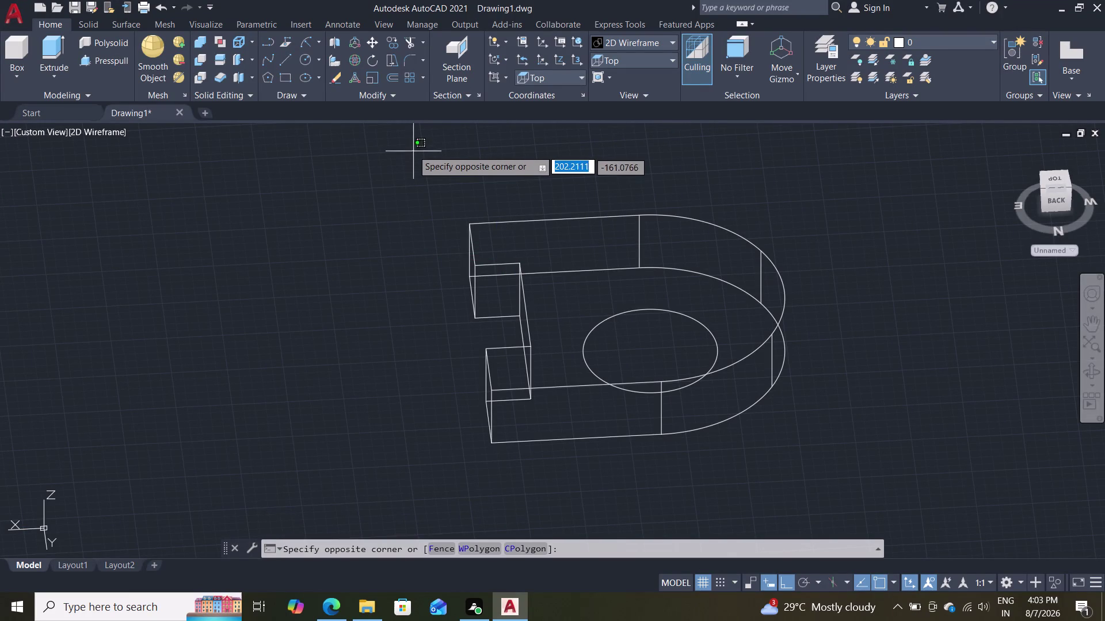
key(Escape)
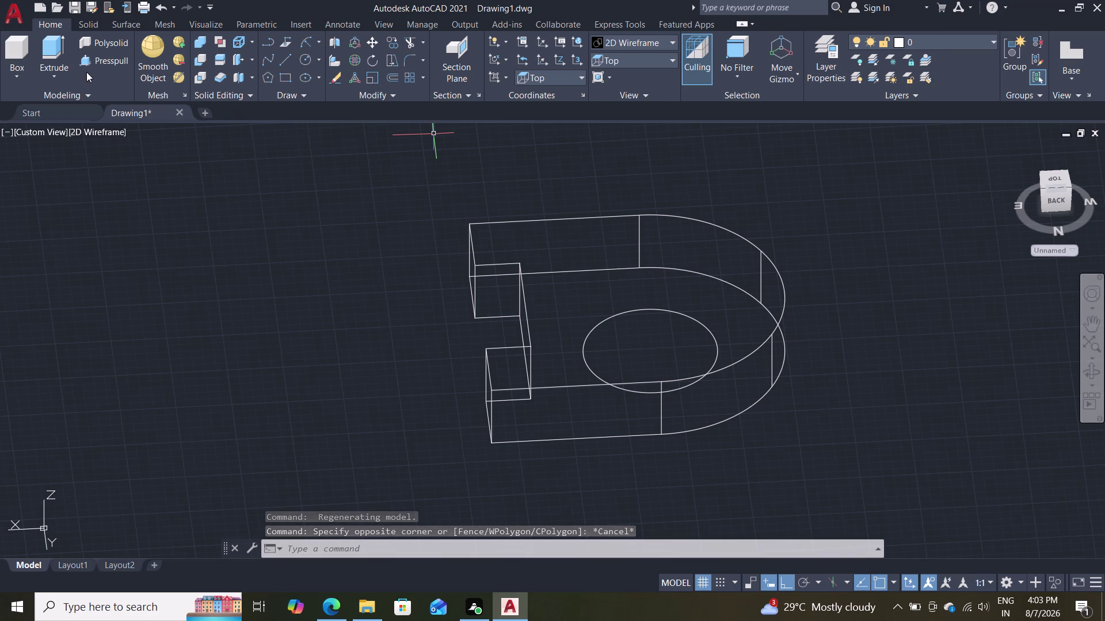
Presspull the radius-15 circle upward into a tall cylinder above the block.
click(105, 59)
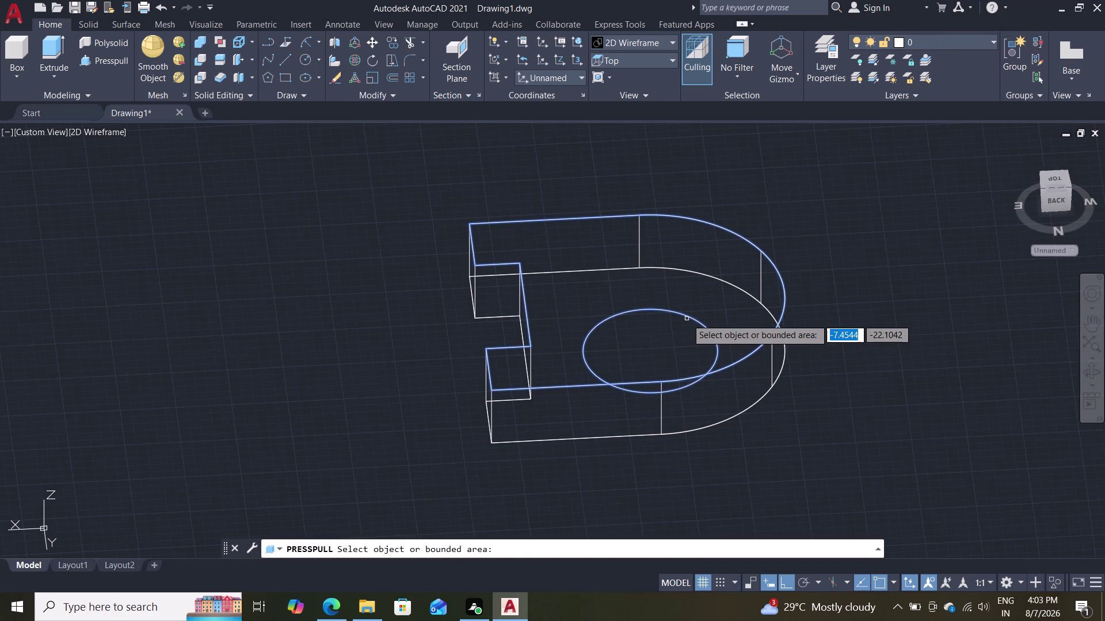
click(687, 319)
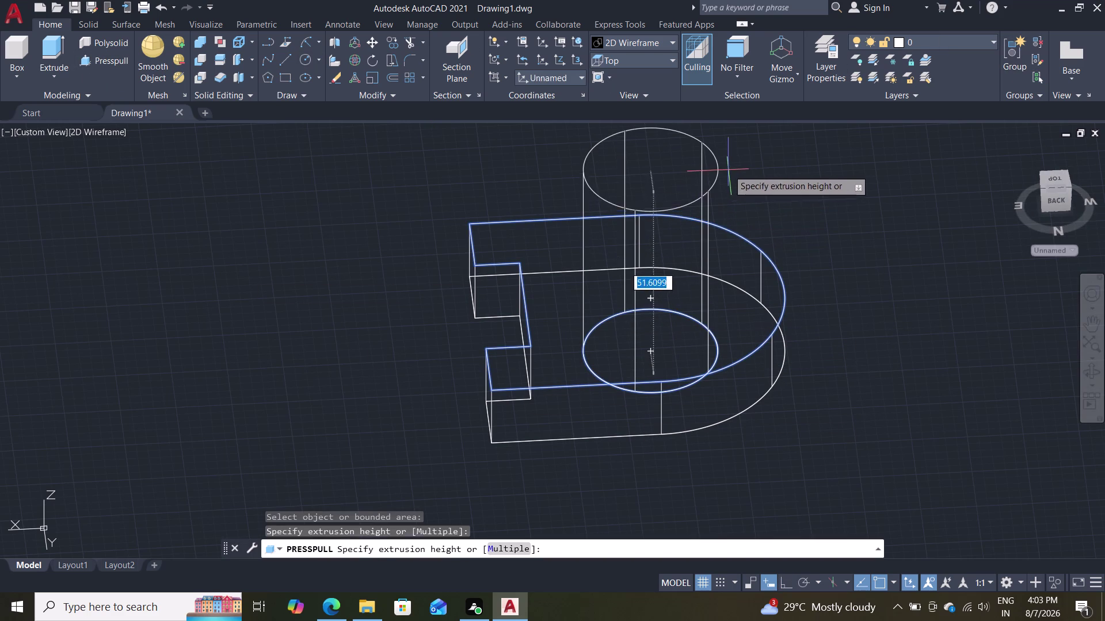
double_click(740, 160)
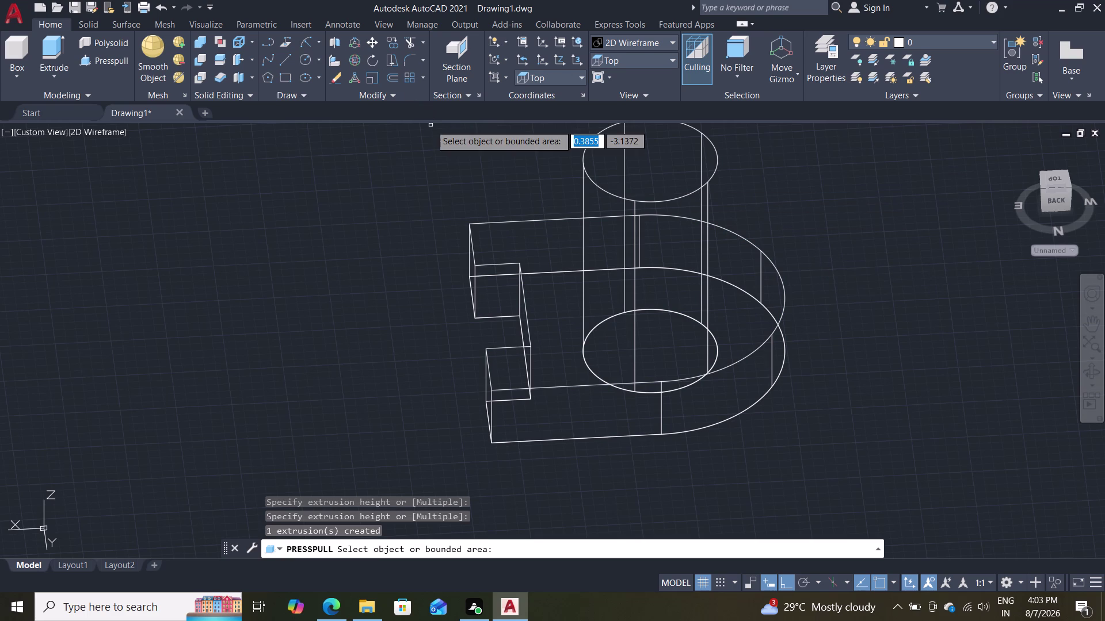
key(Escape)
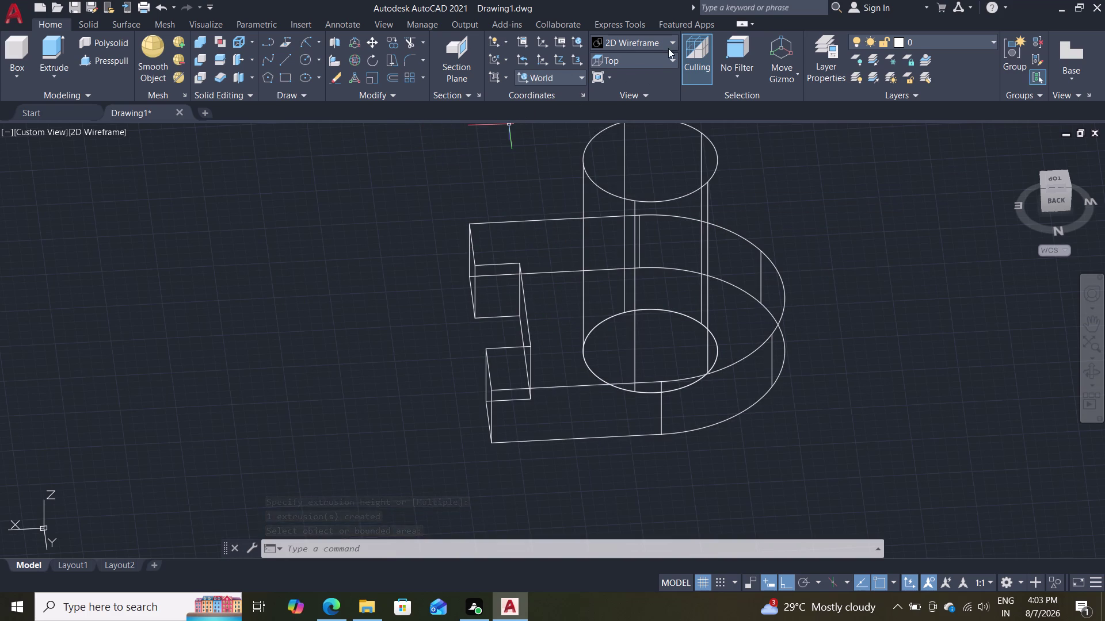
Shade the model in Shades of Gray and erase the tall cylinder.
click(643, 63)
double_click(642, 63)
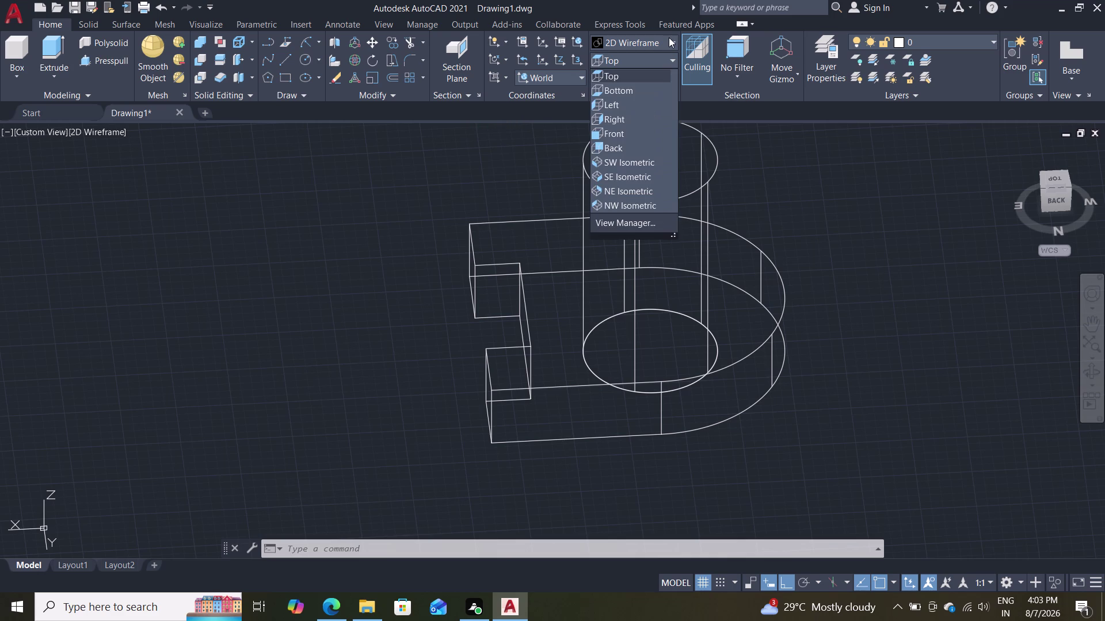
click(668, 37)
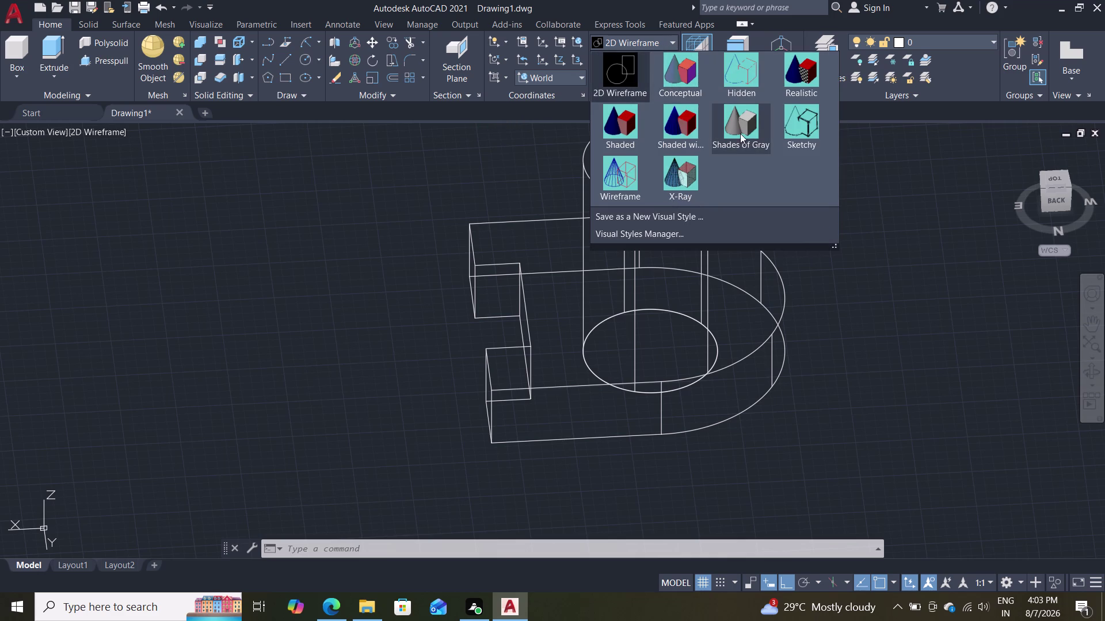
click(740, 133)
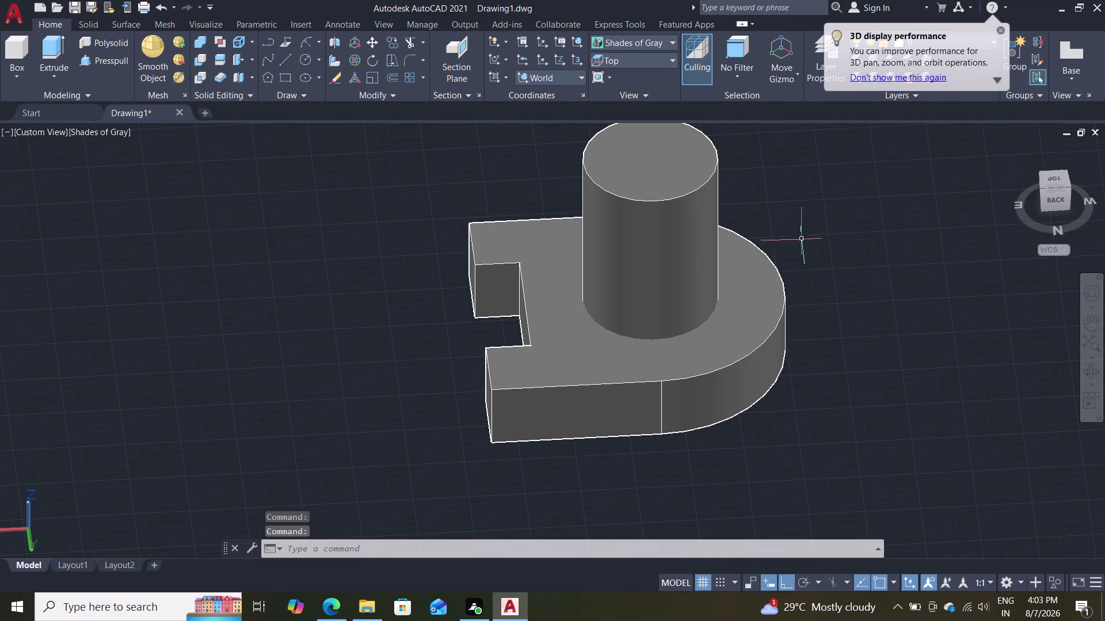
click(661, 173)
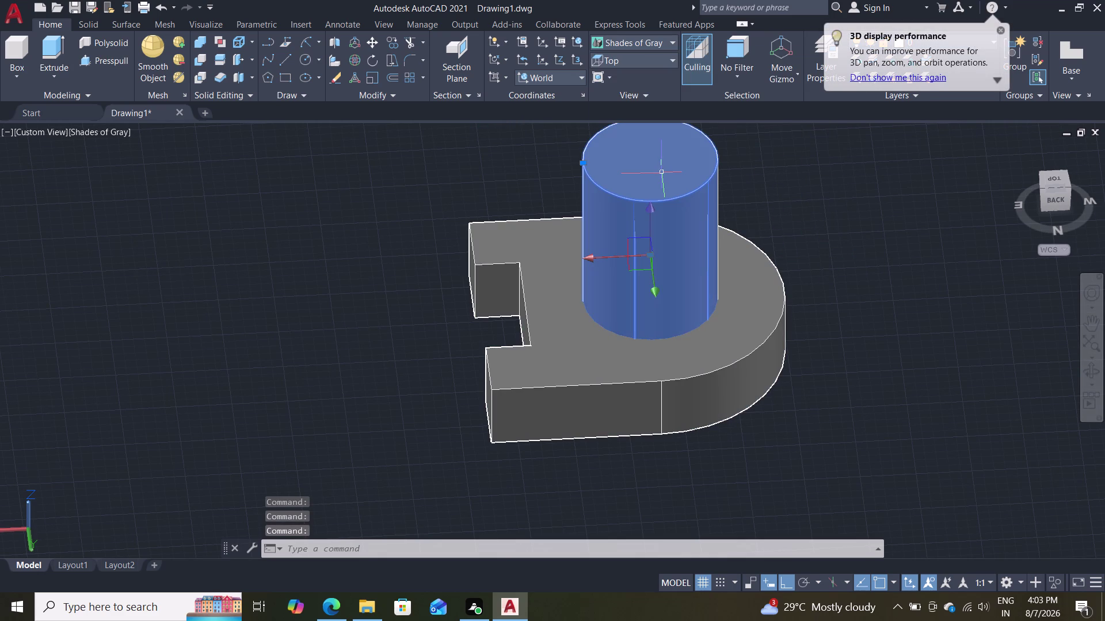
key(Delete)
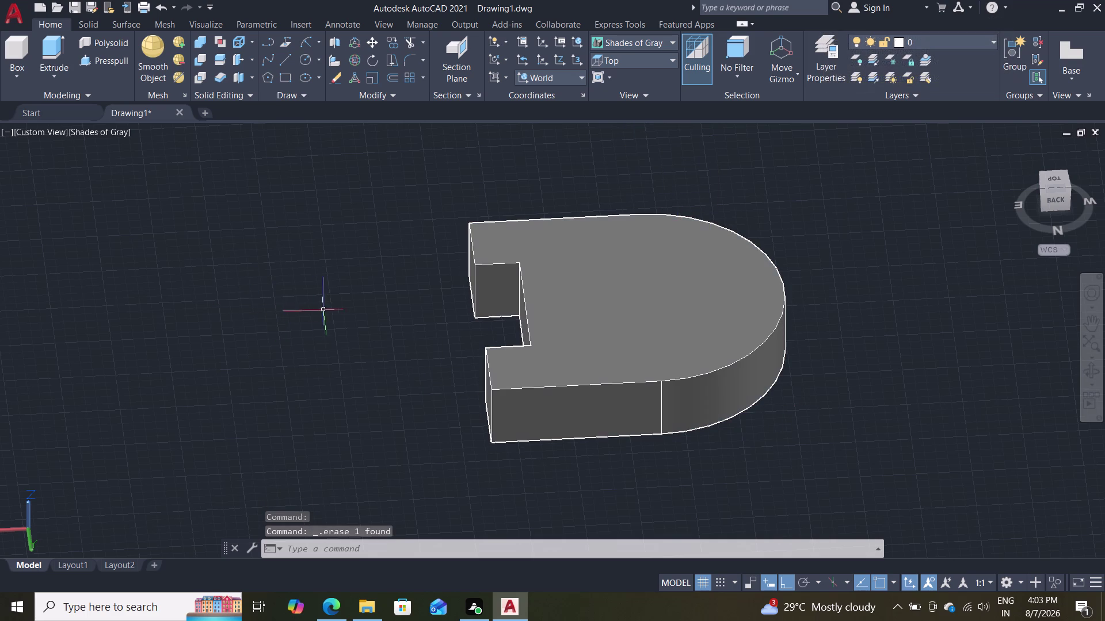
Orbit the shaded block to new angles and begin a new circle.
middle_drag(307, 345, 451, 372)
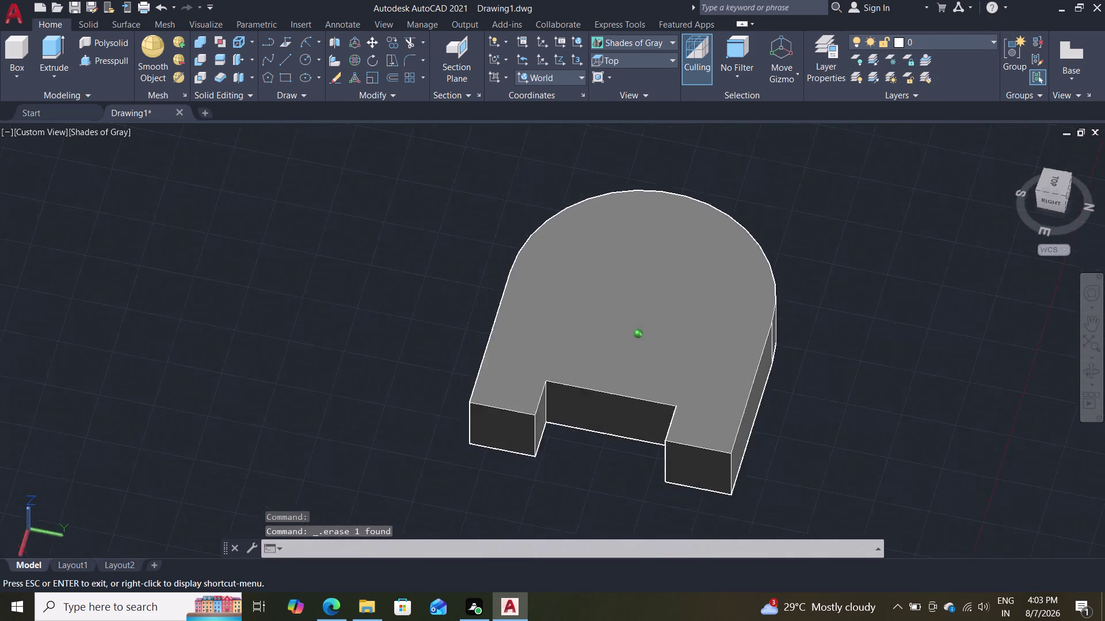
middle_drag(451, 373, 584, 369)
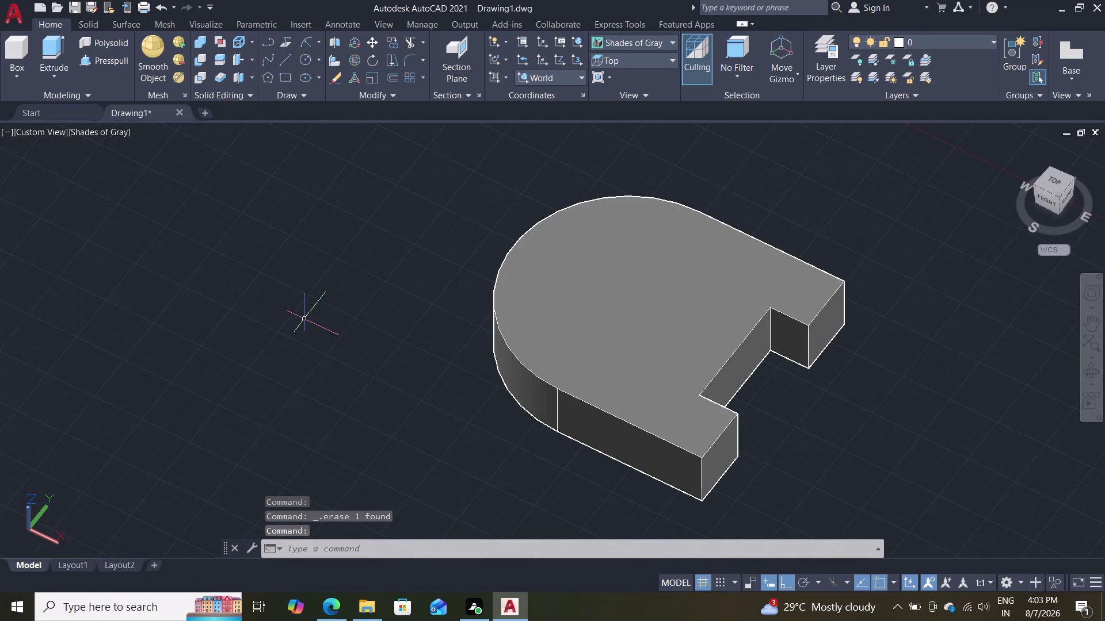
middle_drag(305, 321, 268, 414)
scroll(up, 3)
middle_drag(384, 293, 347, 213)
scroll(up, 3)
key(c)
key(Return)
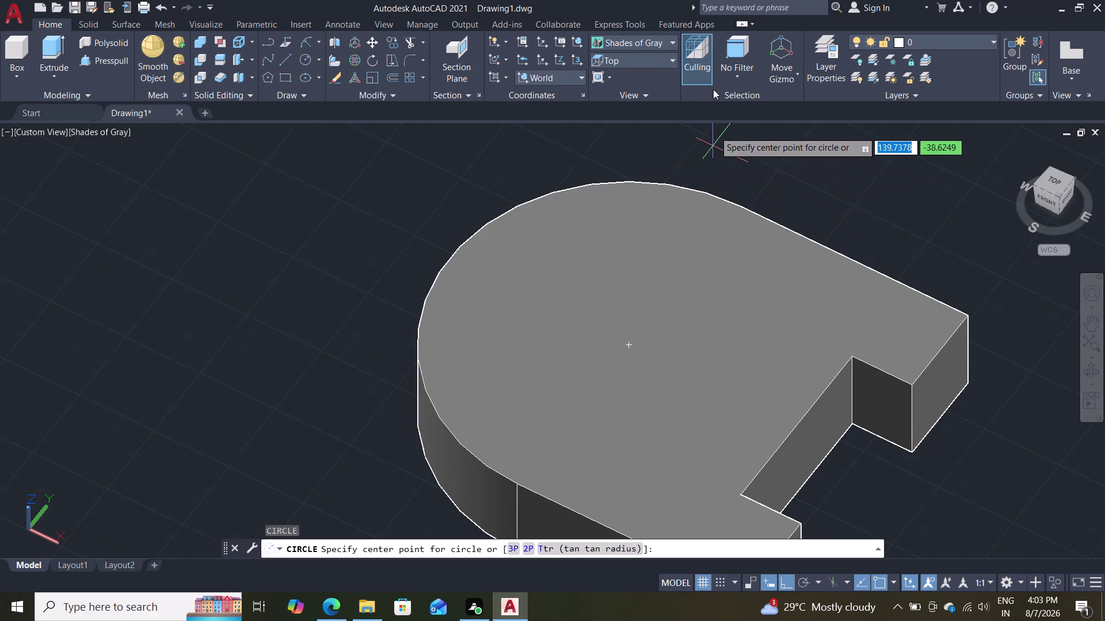
Return to 2D Wireframe, cancel the circle, and move the existing circle 15 units up.
click(658, 35)
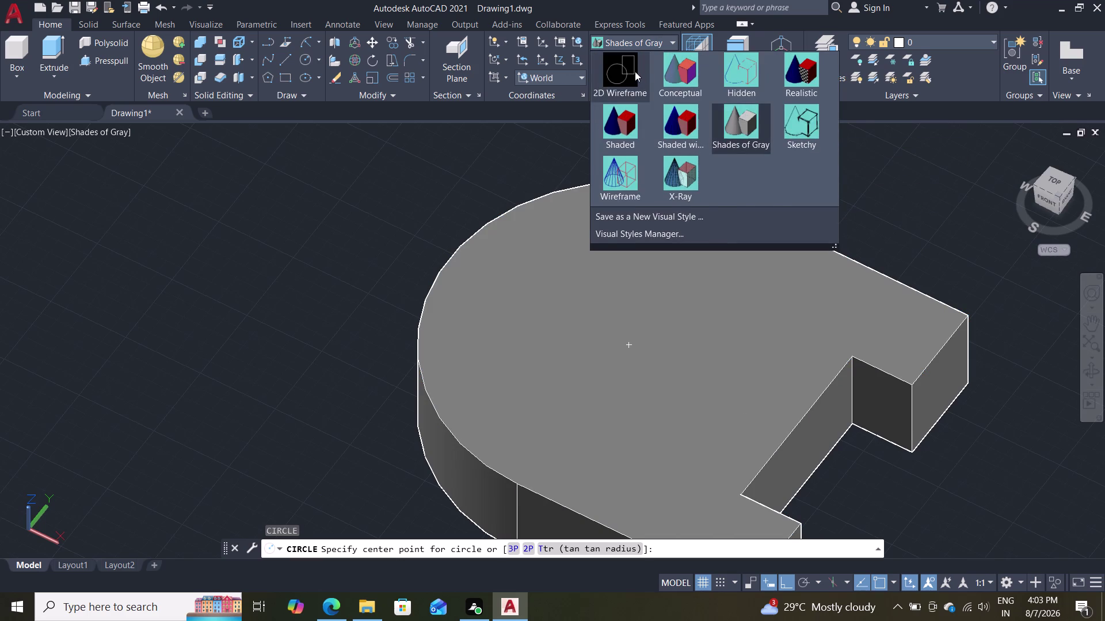
click(635, 71)
key(Escape)
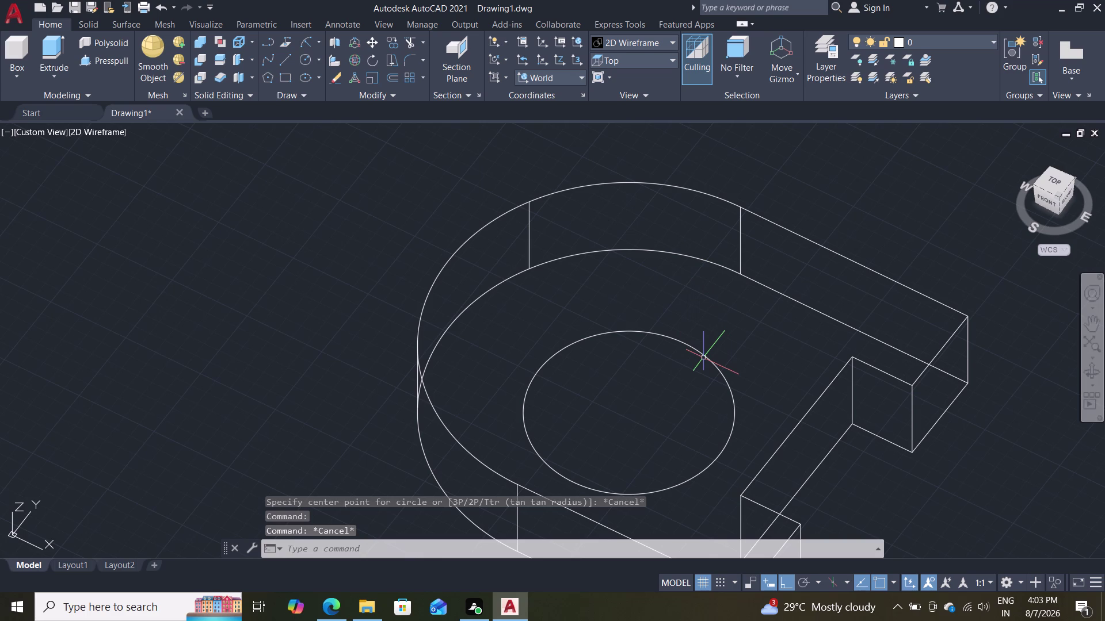
key(m)
key(Return)
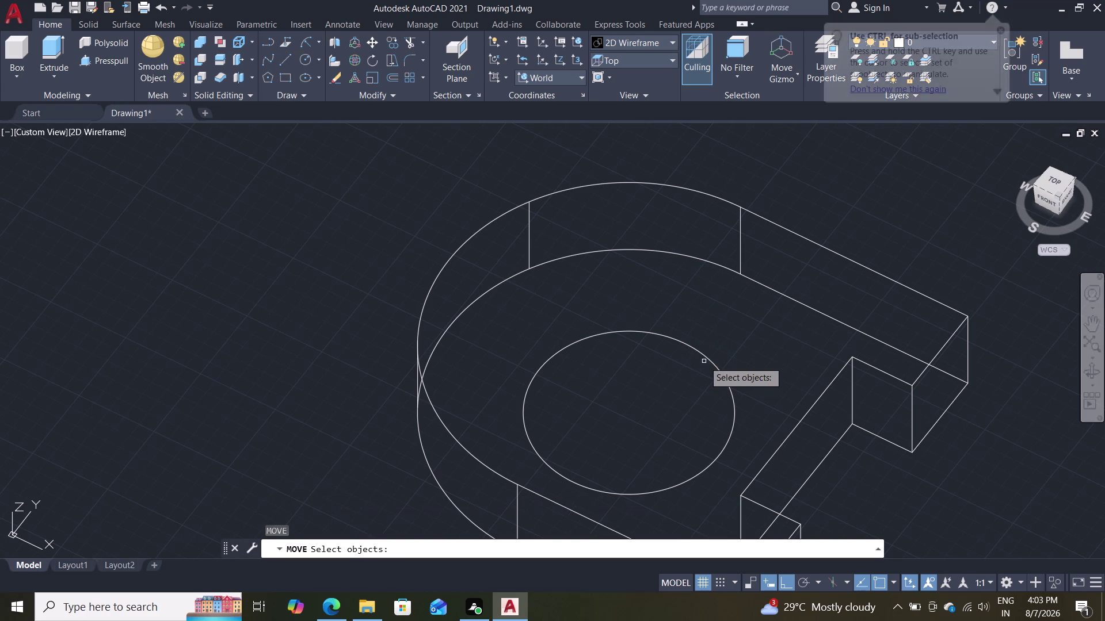
click(707, 361)
key(Return)
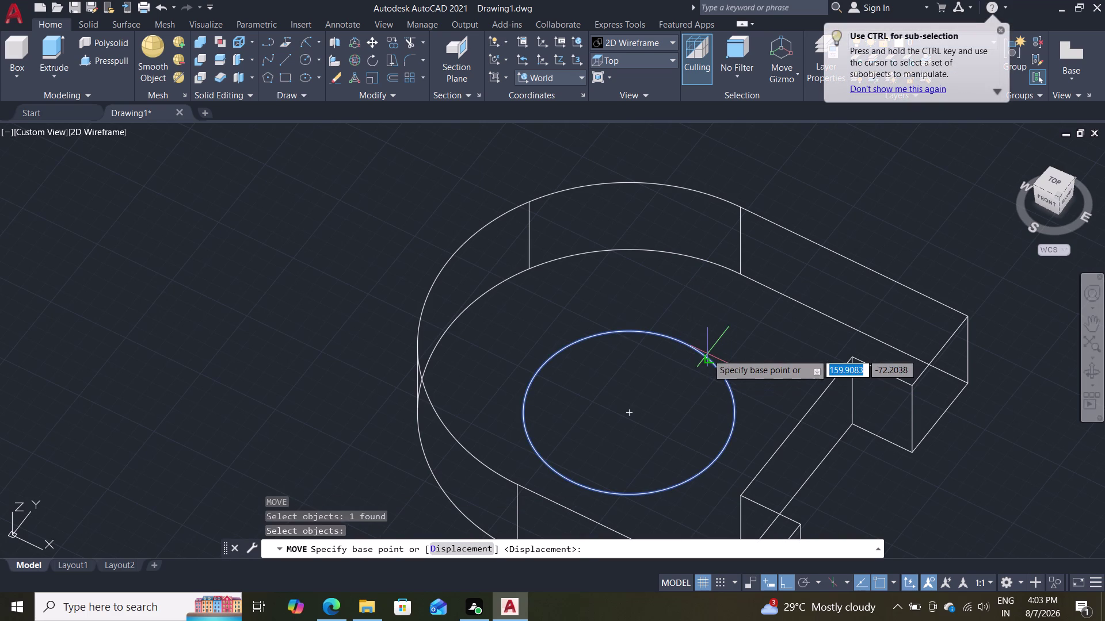
click(629, 413)
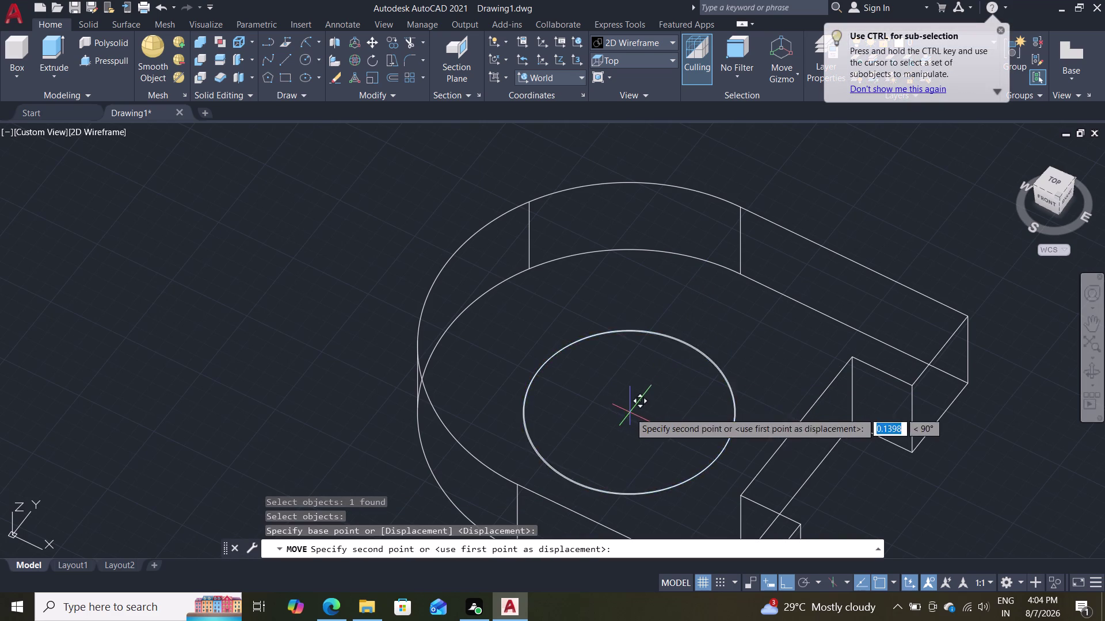
text(15)
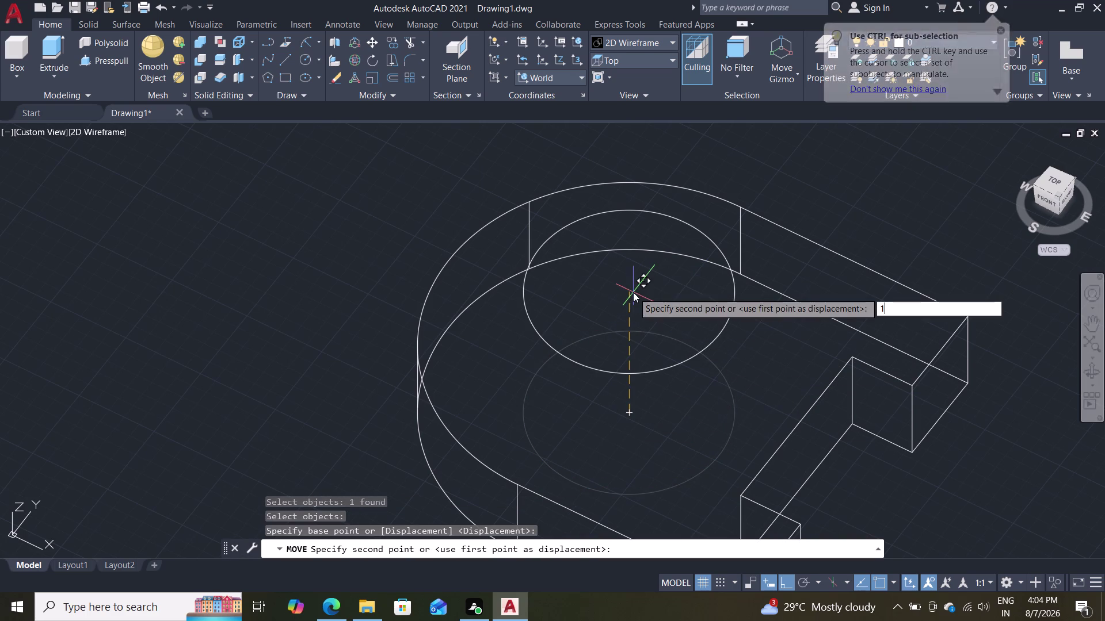
key(Return)
key(Escape)
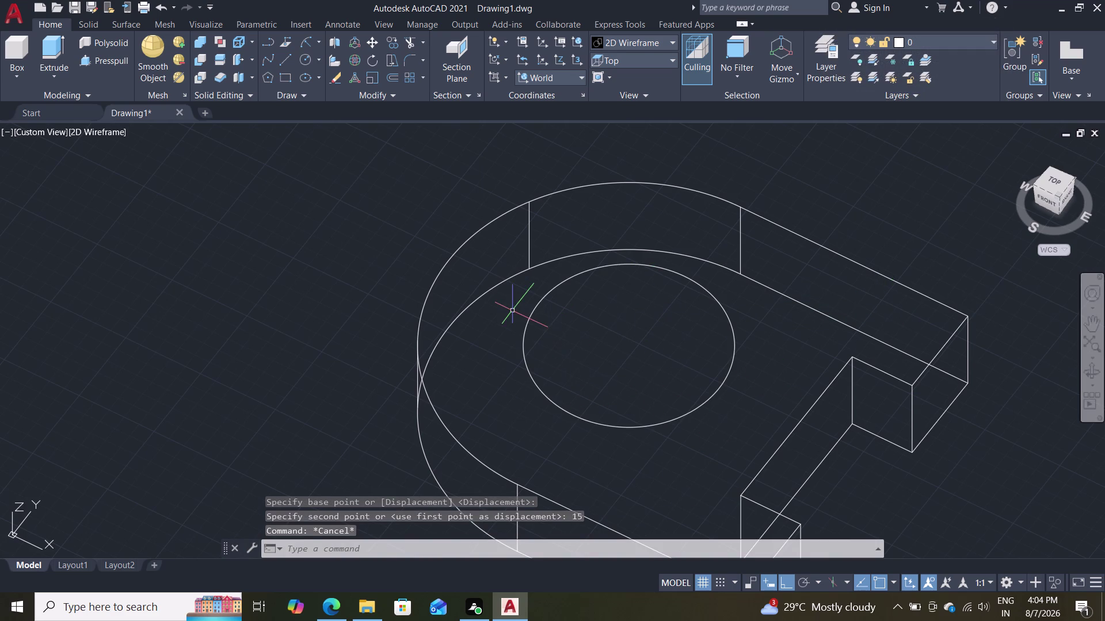
Orbit, zoom and pan to check the raised circle on the top face.
middle_drag(339, 348, 188, 258)
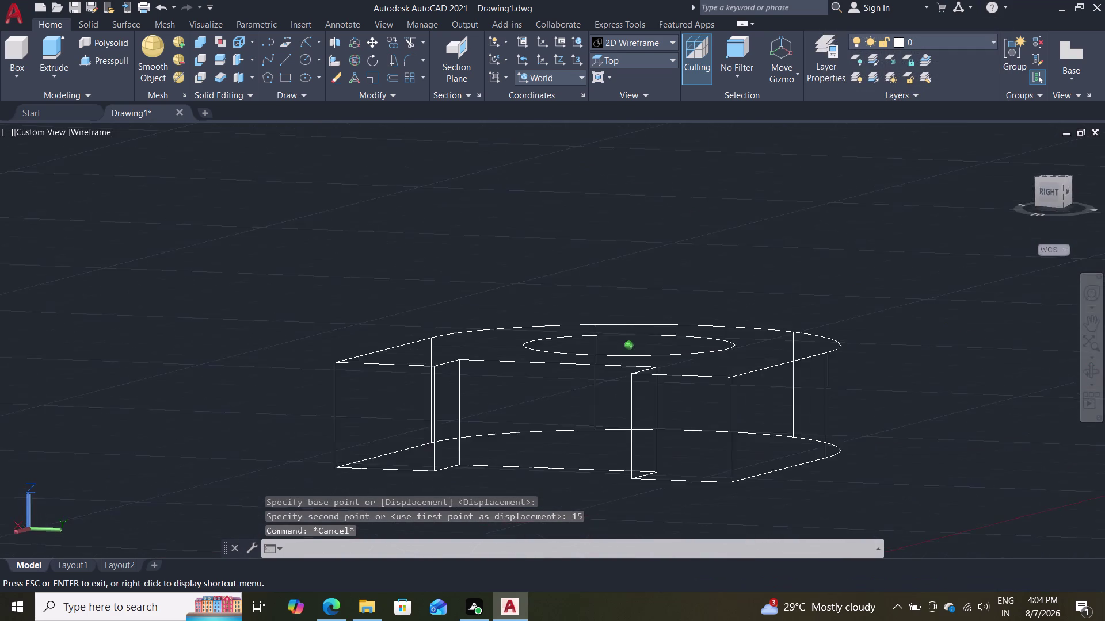
middle_drag(188, 258, 114, 296)
scroll(down, 3)
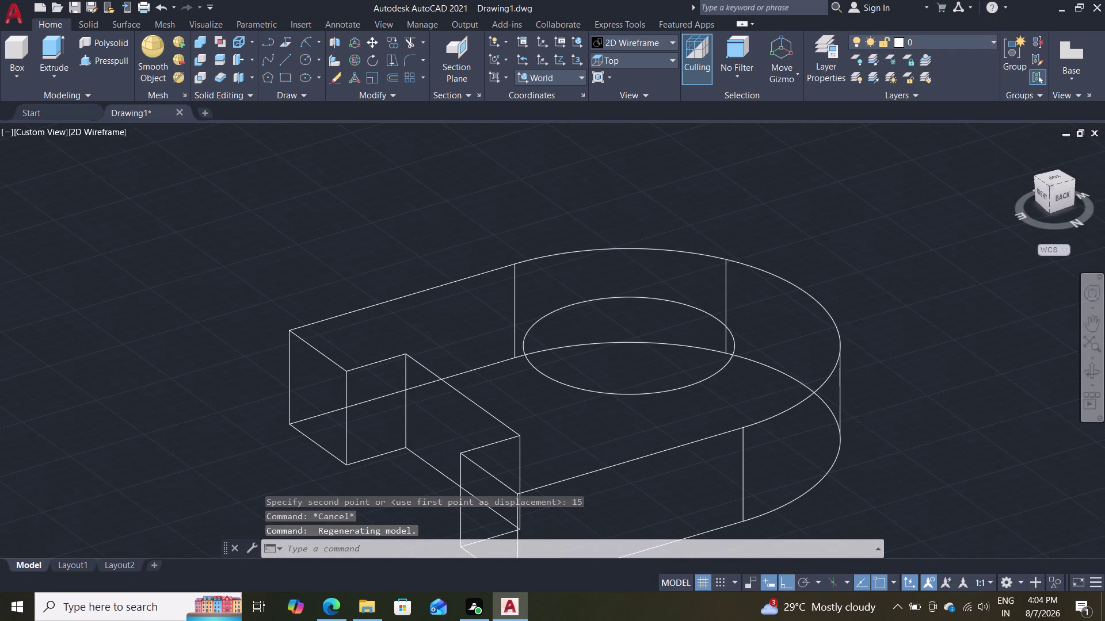
scroll(down, 3)
scroll(up, 3)
scroll(down, 3)
middle_drag(611, 318, 570, 280)
scroll(up, 3)
scroll(up, 3)
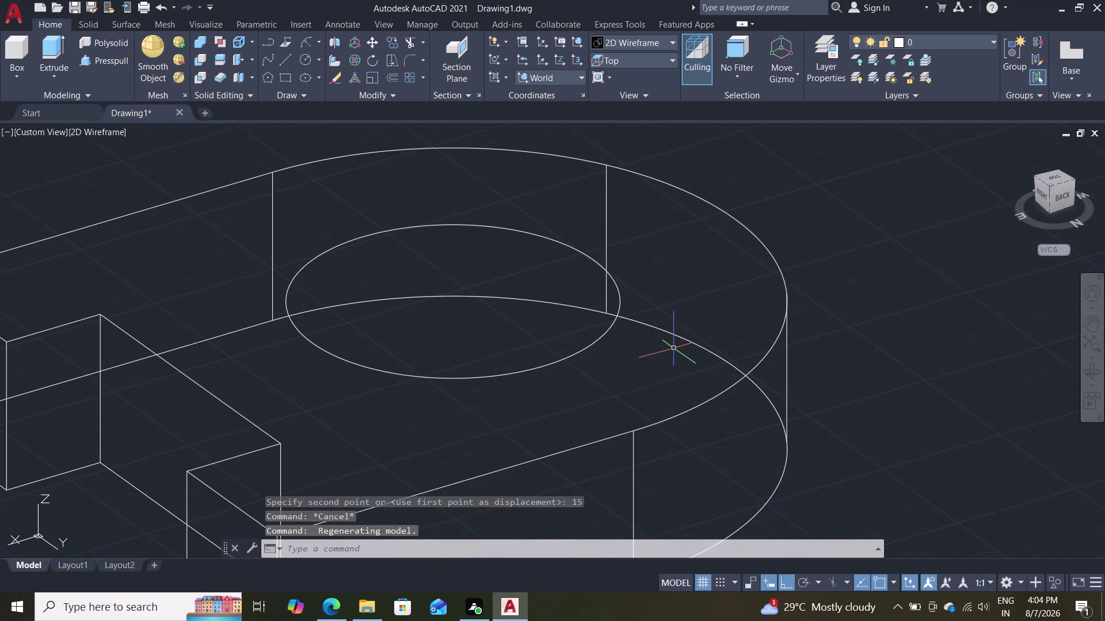
middle_drag(671, 340, 675, 364)
click(650, 37)
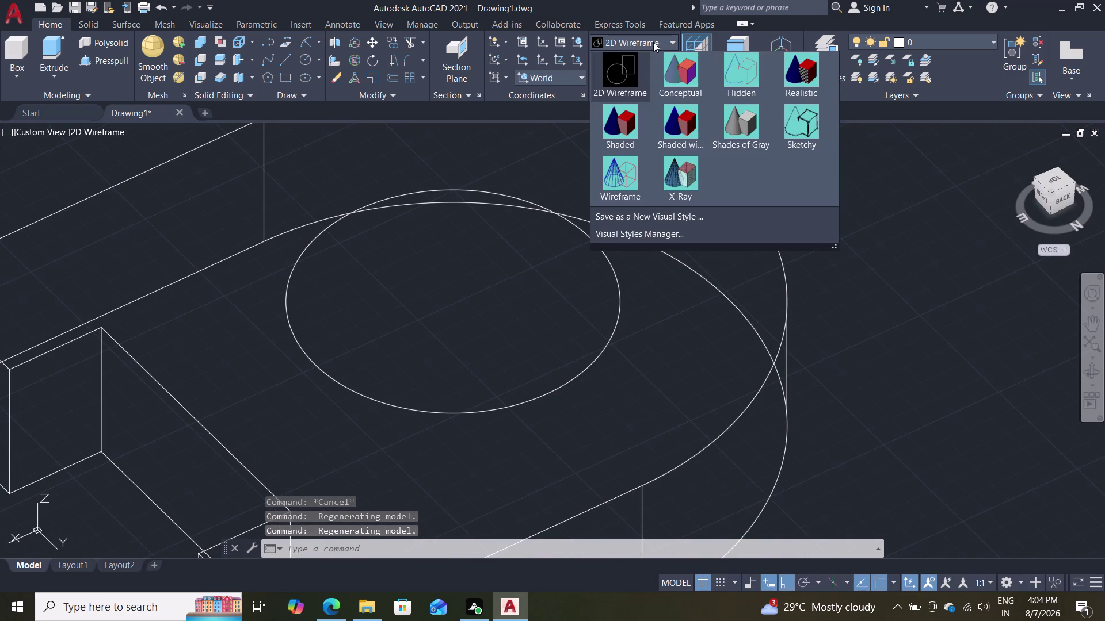
Switch the visual style to Shades of Gray and zoom out on the notched block.
click(747, 129)
scroll(down, 3)
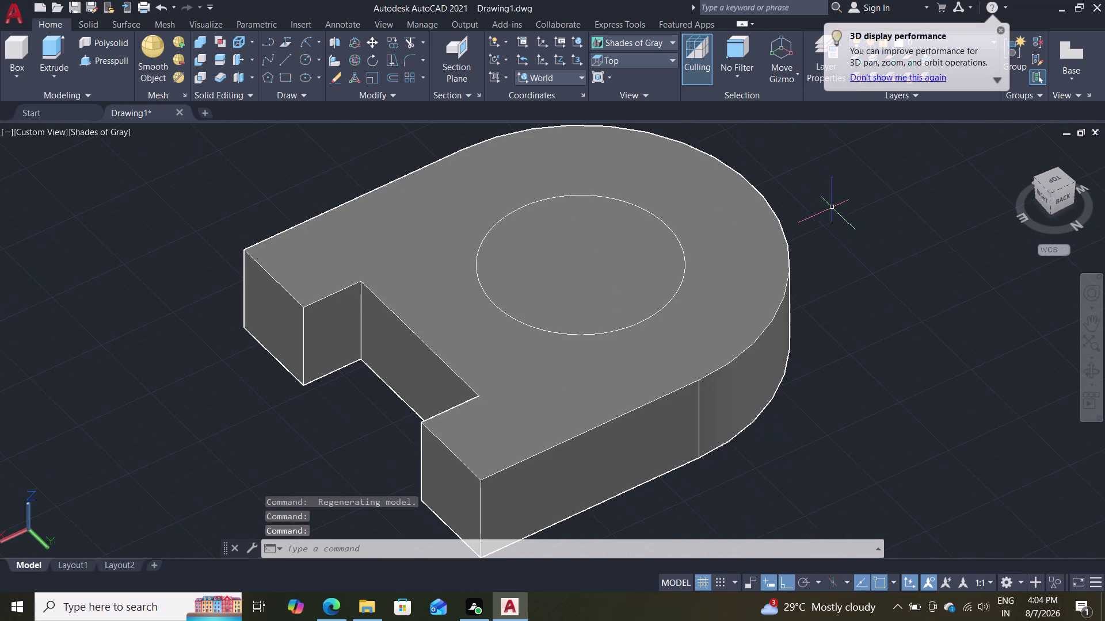
scroll(down, 3)
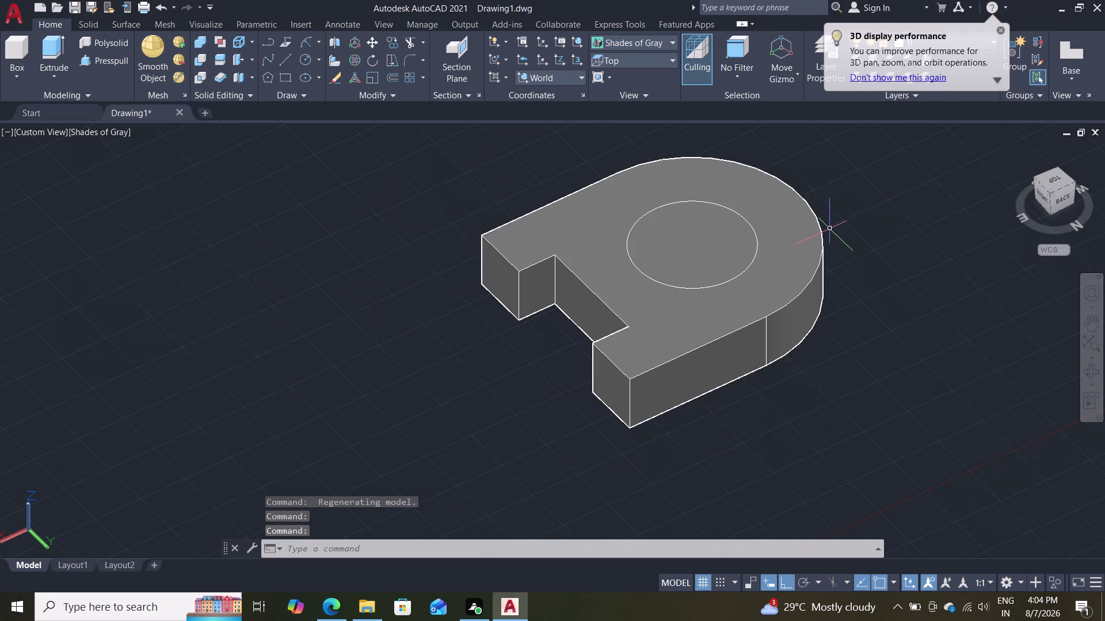
scroll(up, 3)
scroll(down, 3)
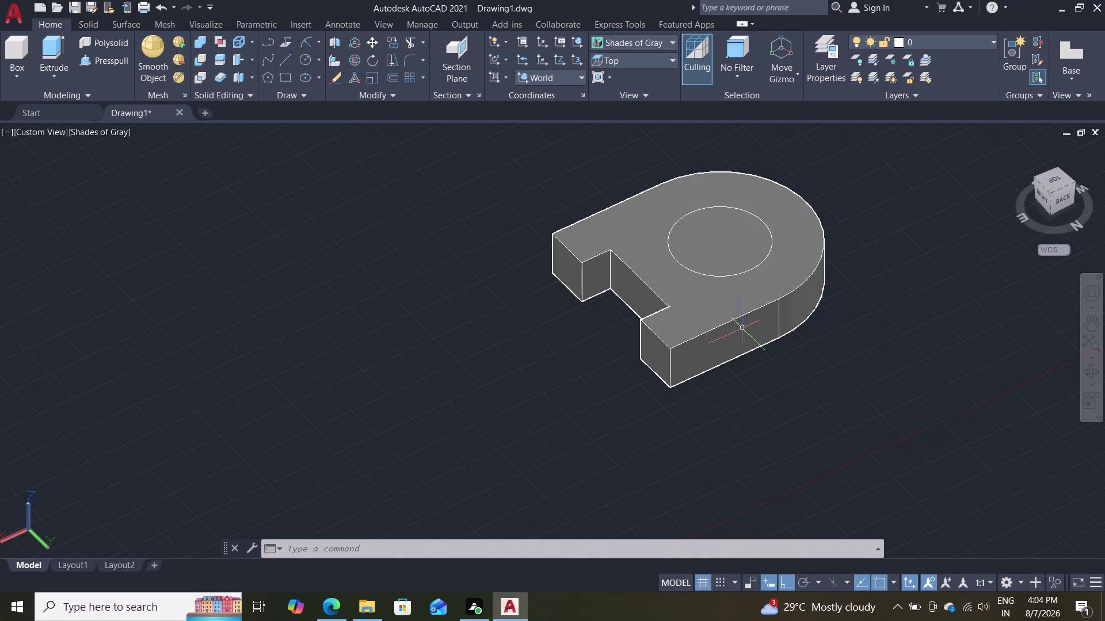
click(121, 65)
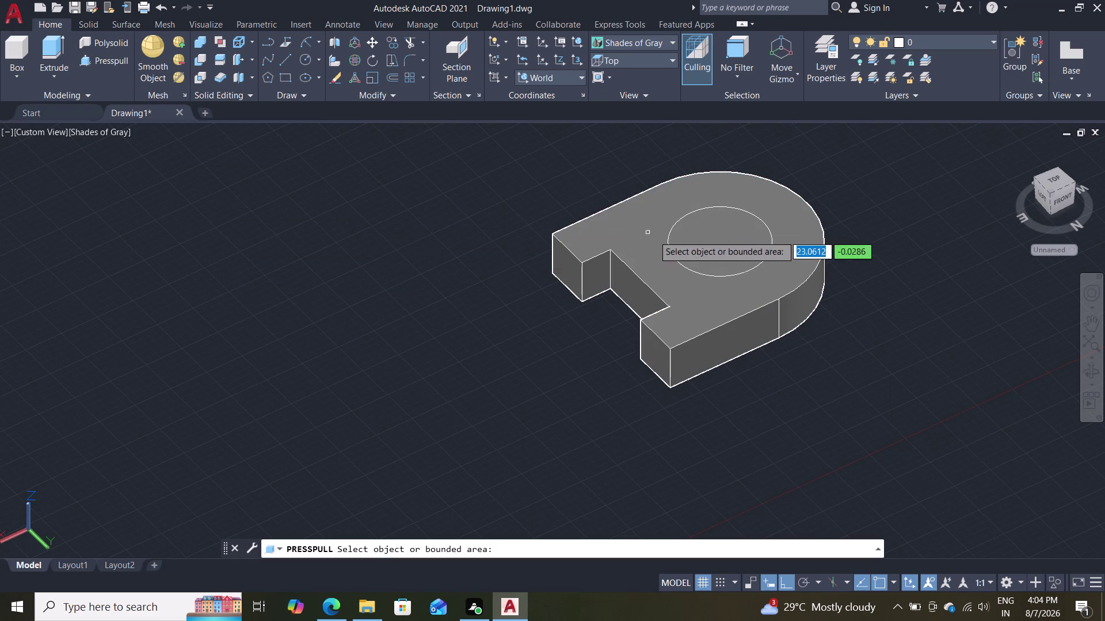
Press-pull the top-face circle upward into a cylinder.
click(703, 235)
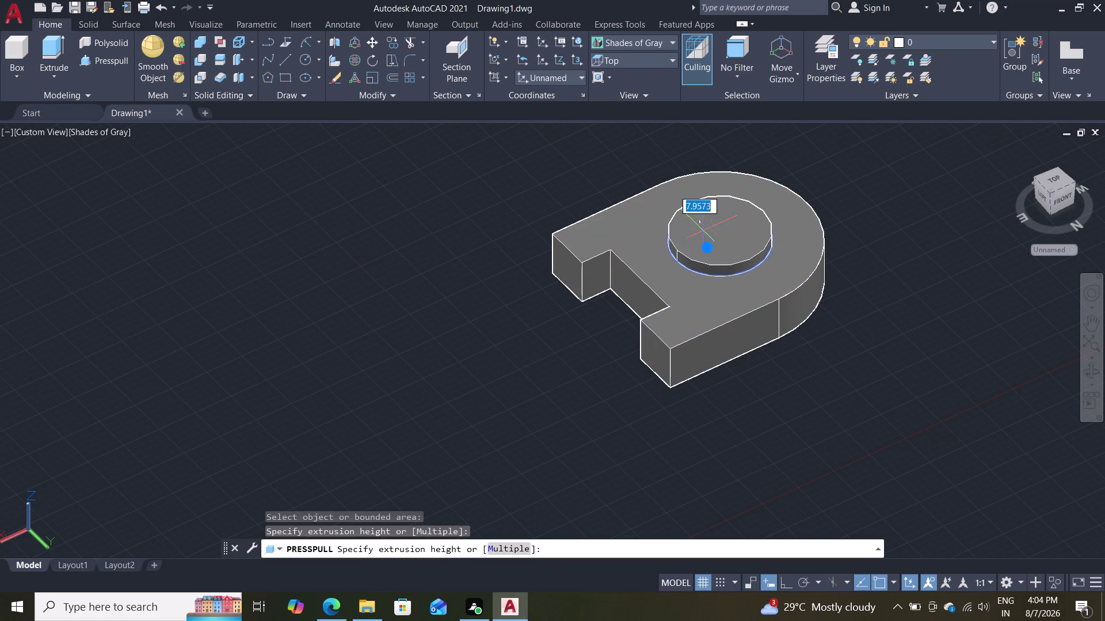
click(832, 155)
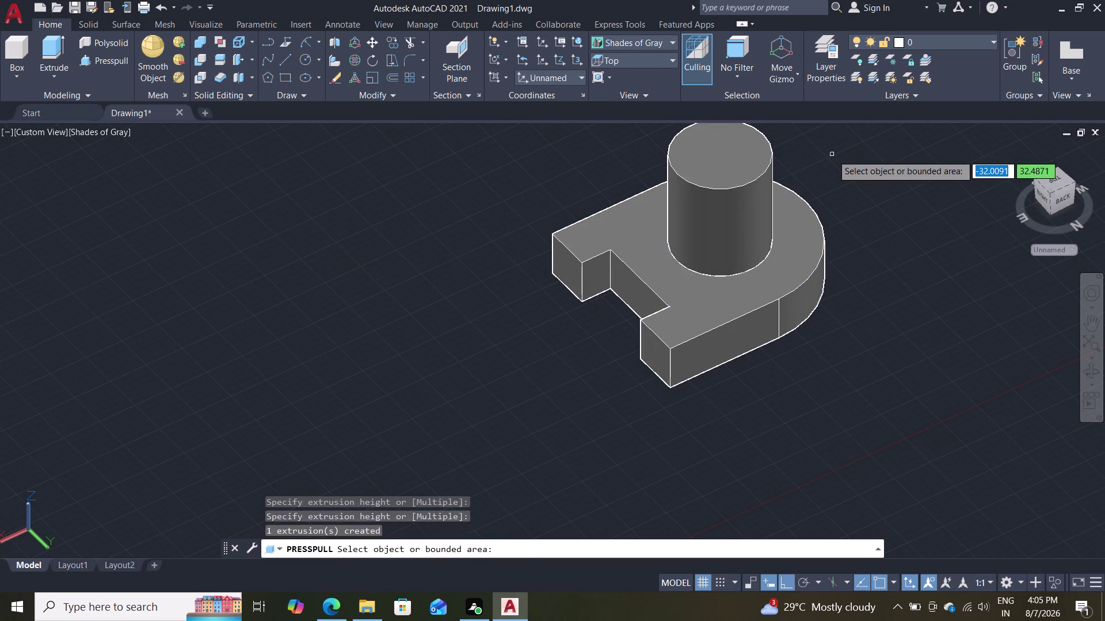
key(Escape)
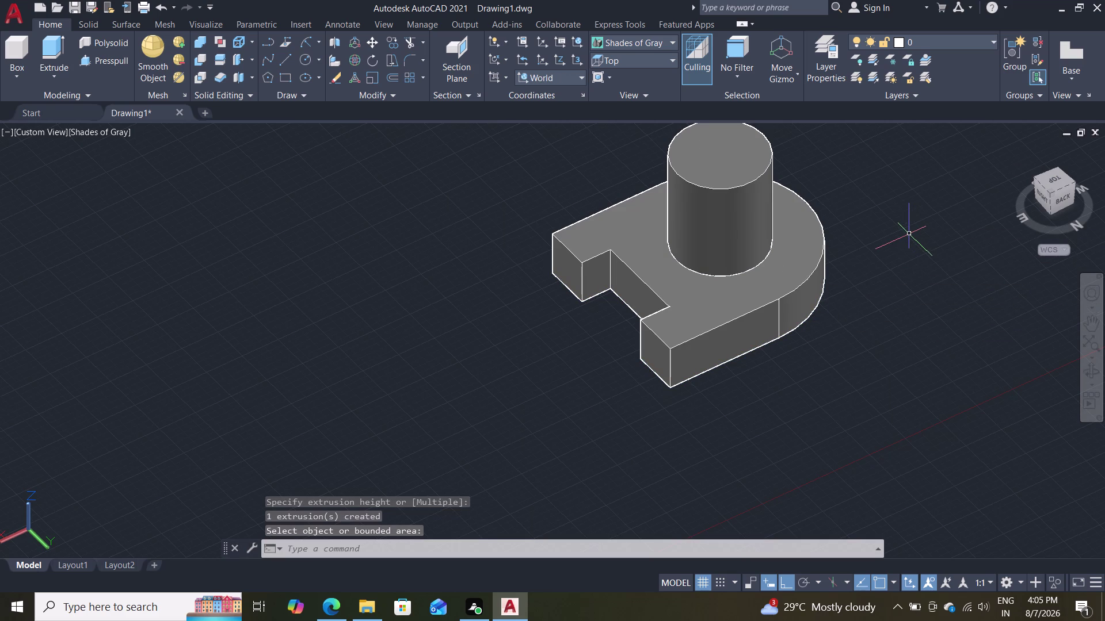
Pan, orbit and zoom around the cylinder-topped block, then select the whole model.
middle_drag(922, 236, 911, 261)
right_drag(922, 235, 922, 245)
middle_drag(898, 227, 875, 324)
scroll(down, 3)
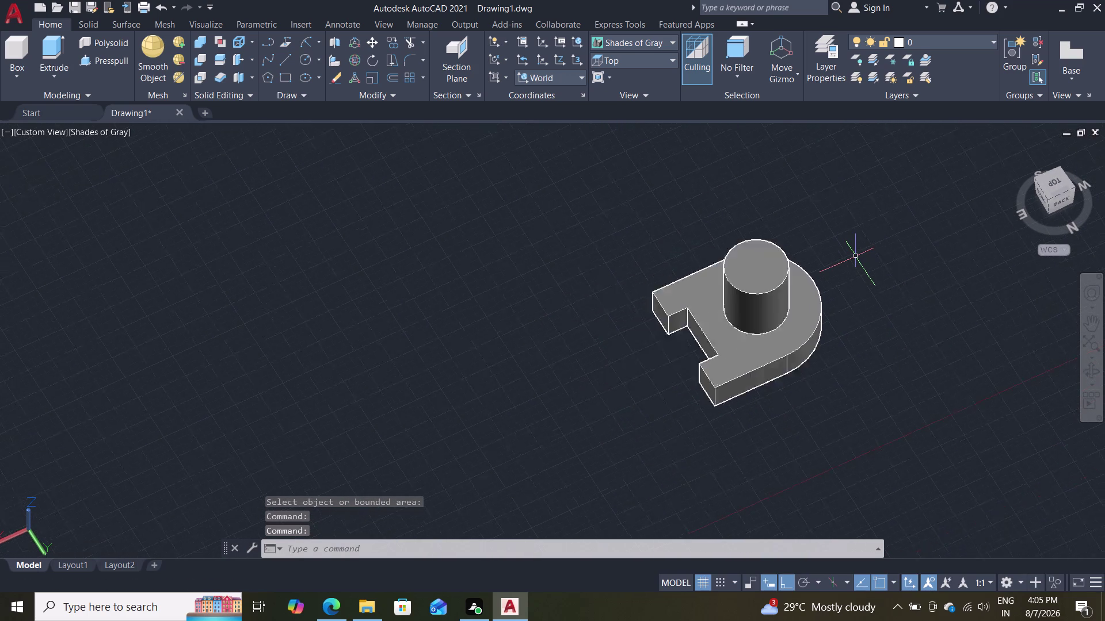
scroll(up, 3)
scroll(up, 3)
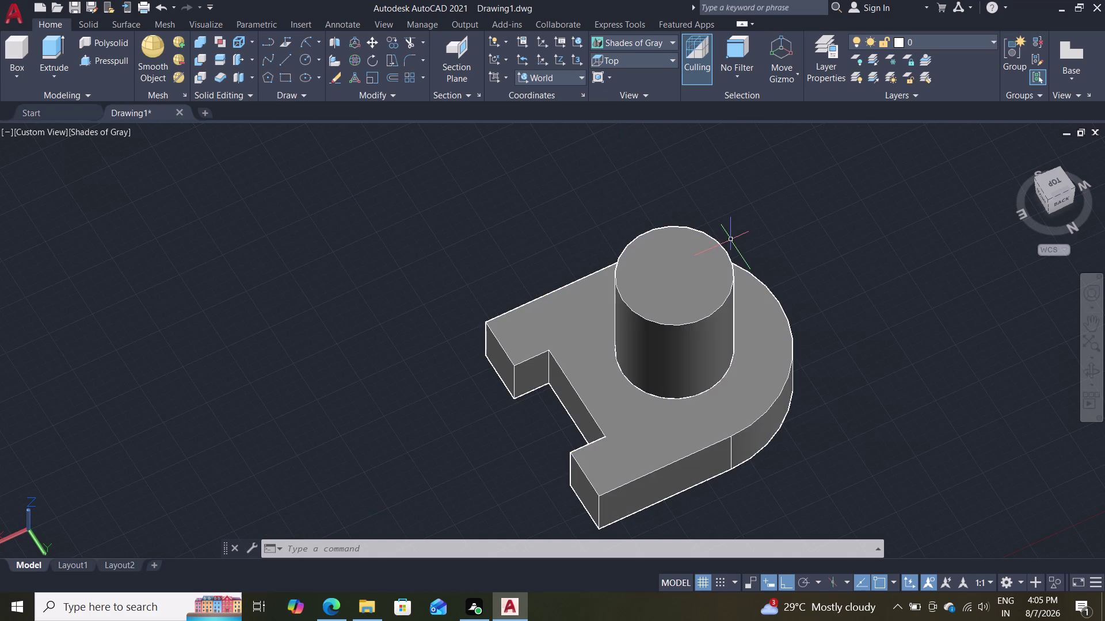
click(698, 273)
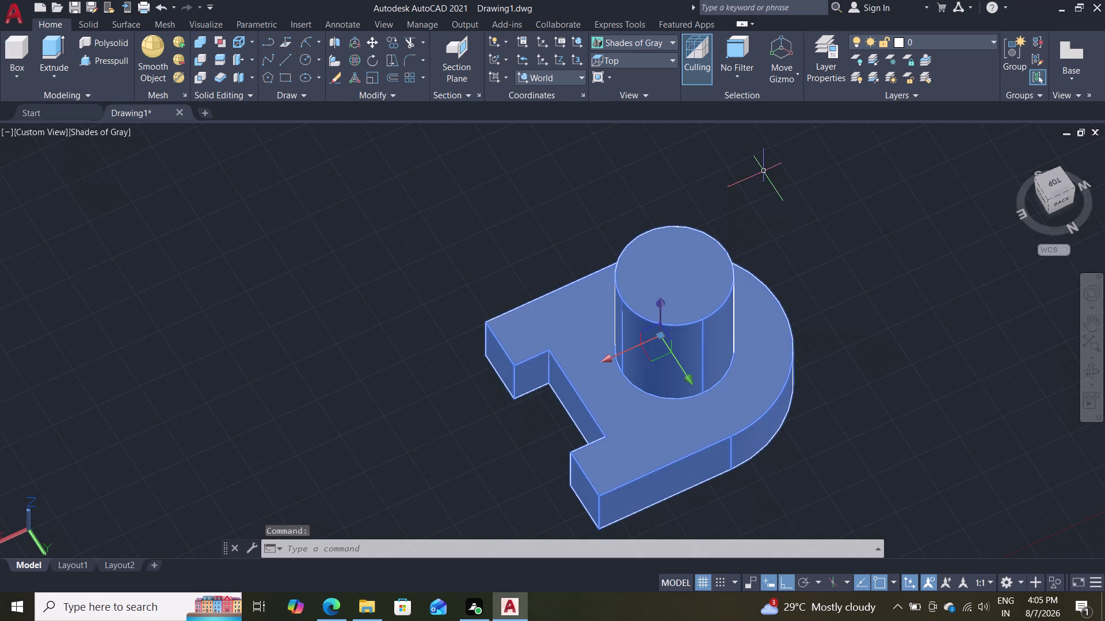
Clear the selection and undo the last two view changes.
key(Escape)
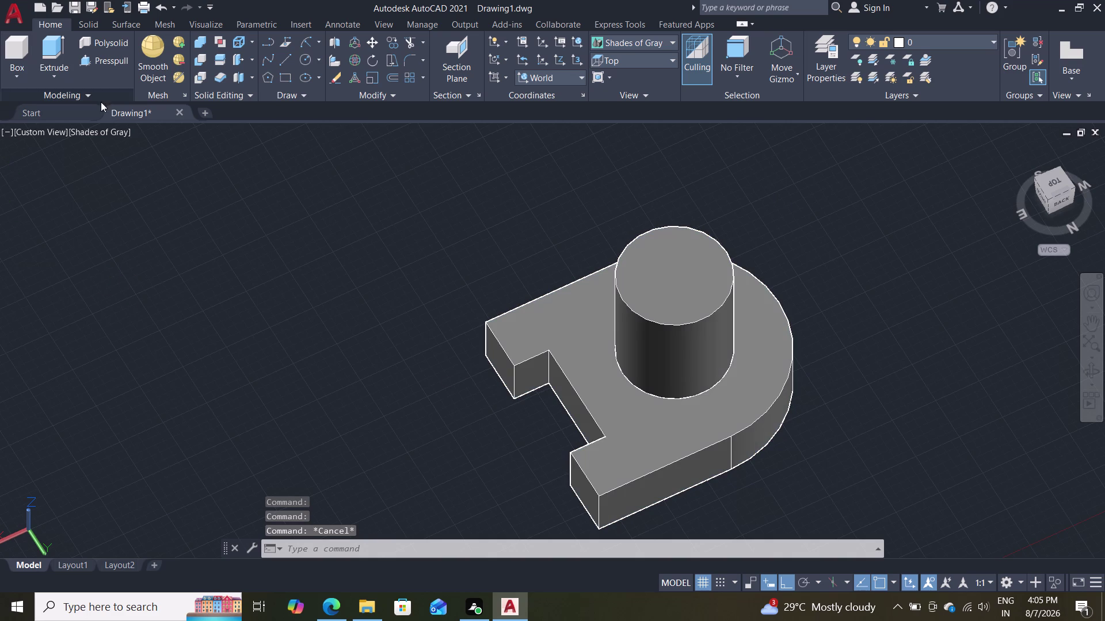
key(ctrl+z)
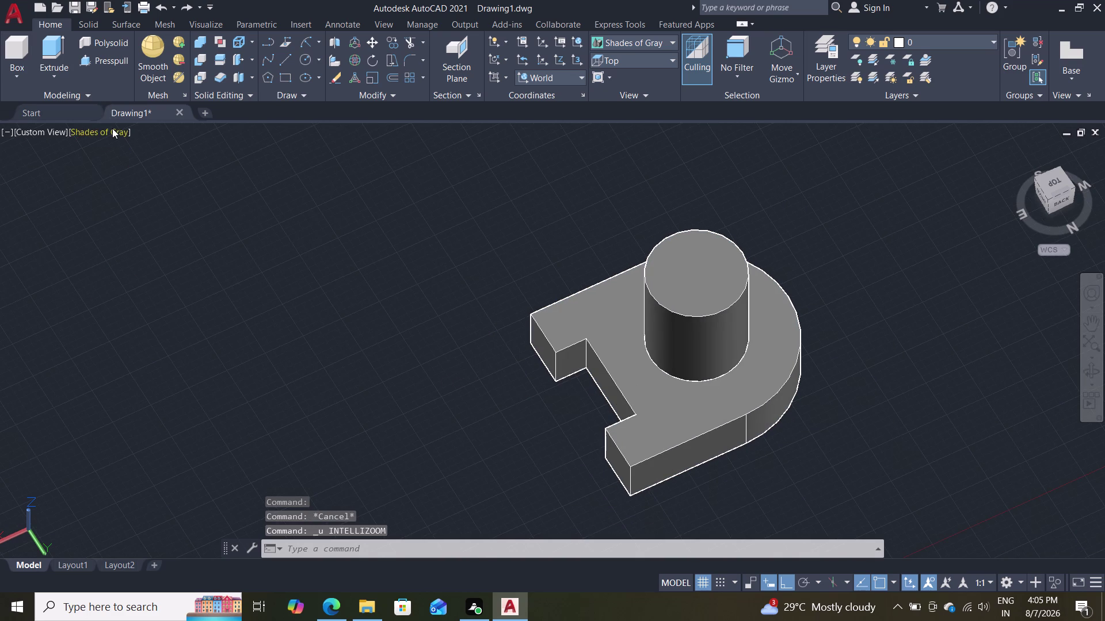
key(ctrl+z)
scroll(down, 3)
middle_drag(422, 227, 357, 291)
scroll(up, 3)
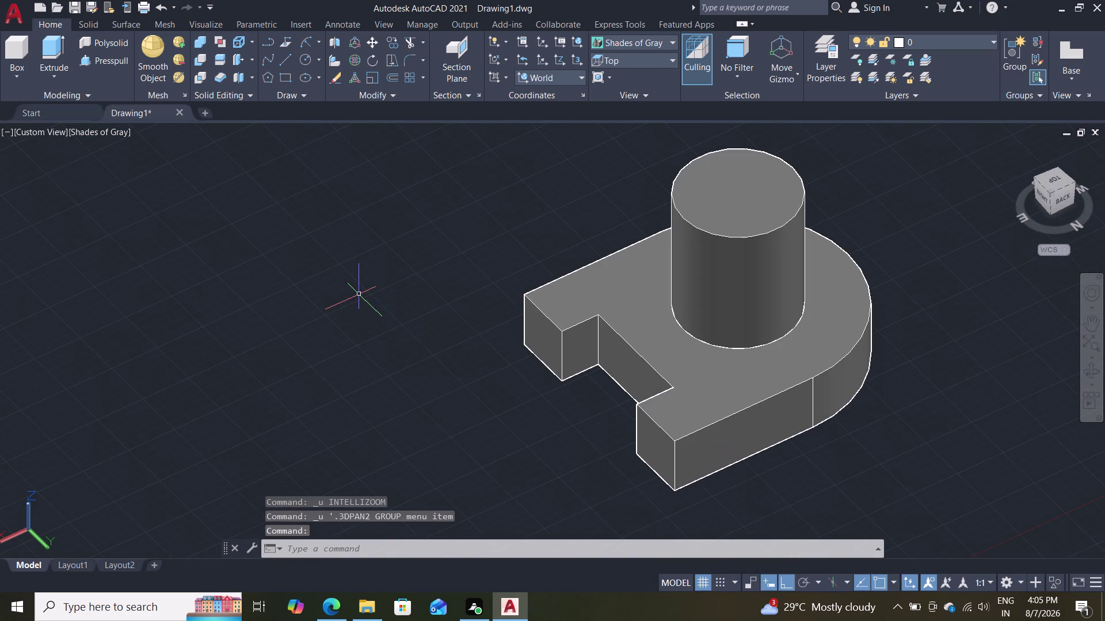
Undo back through the cylinder extrusion and recentre the block in view.
key(ctrl+z)
key(ctrl+z)
key(ctrl+z)
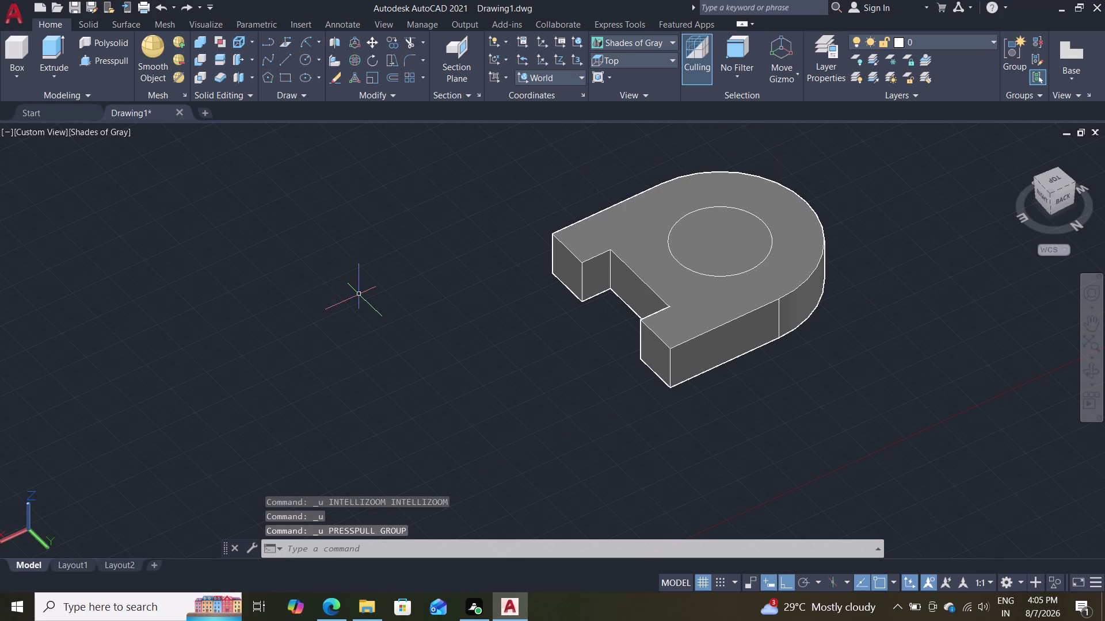
middle_drag(450, 284, 380, 316)
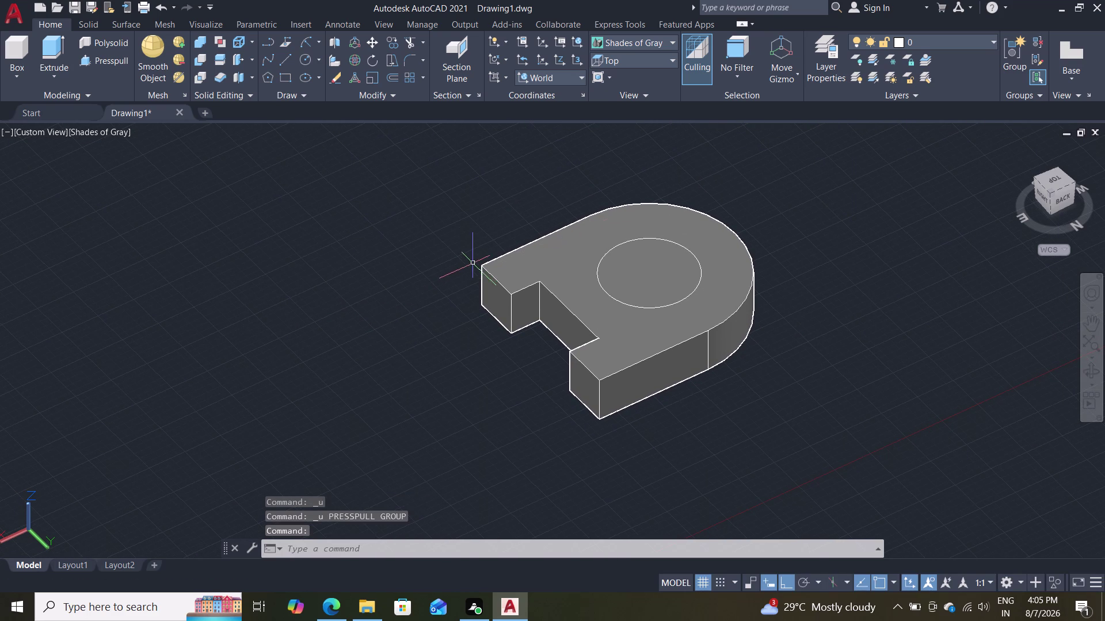
scroll(up, 3)
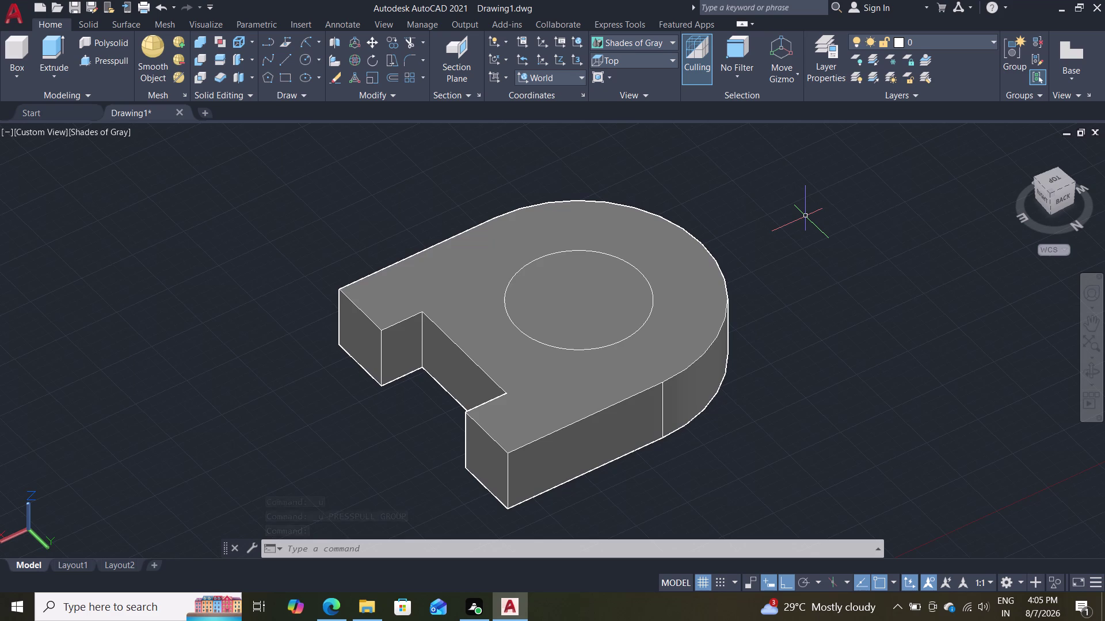
scroll(down, 3)
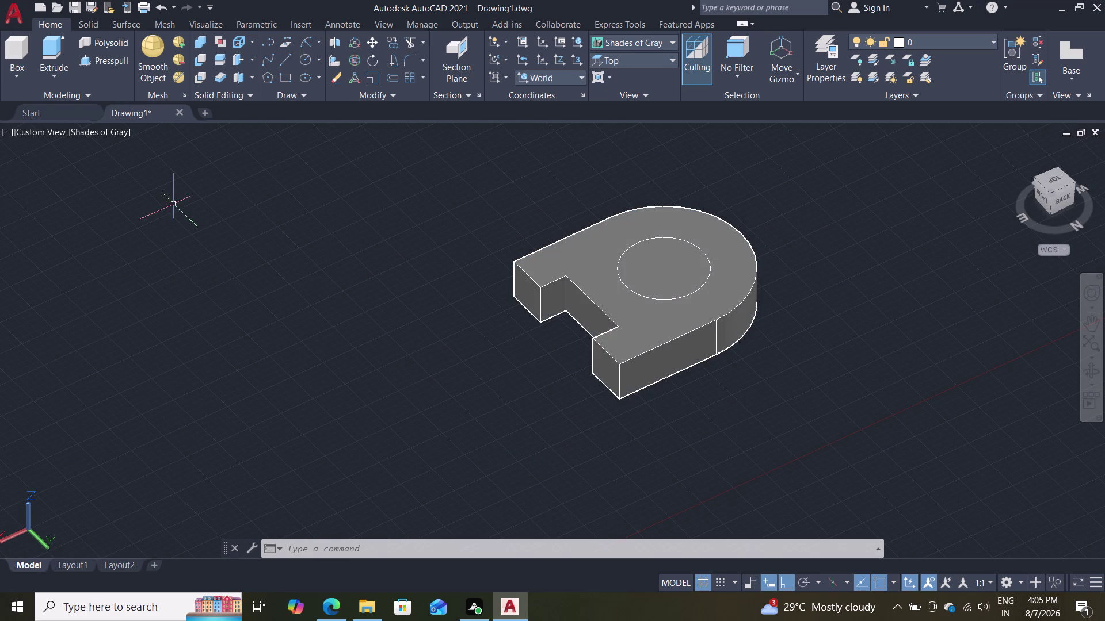
click(116, 55)
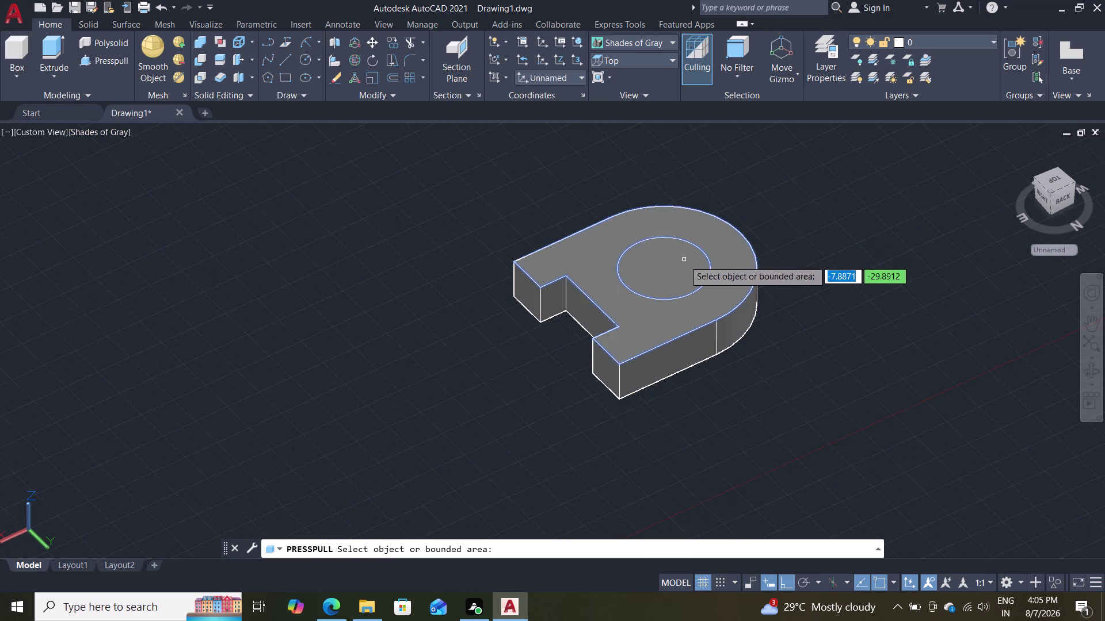
double_click(684, 260)
click(523, 184)
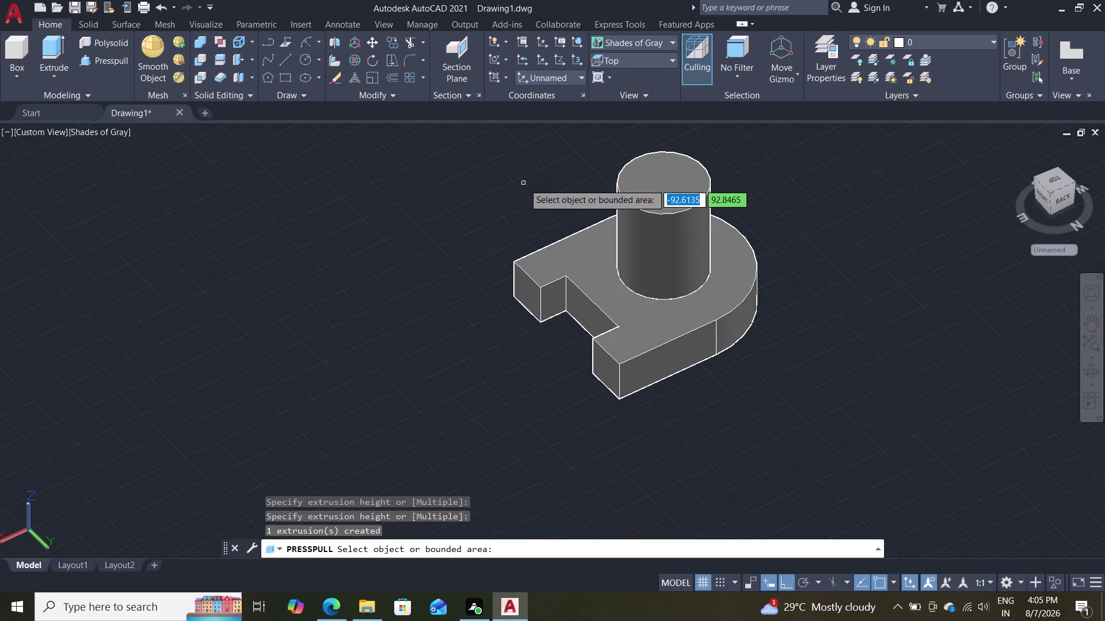
key(Escape)
key(Escape)
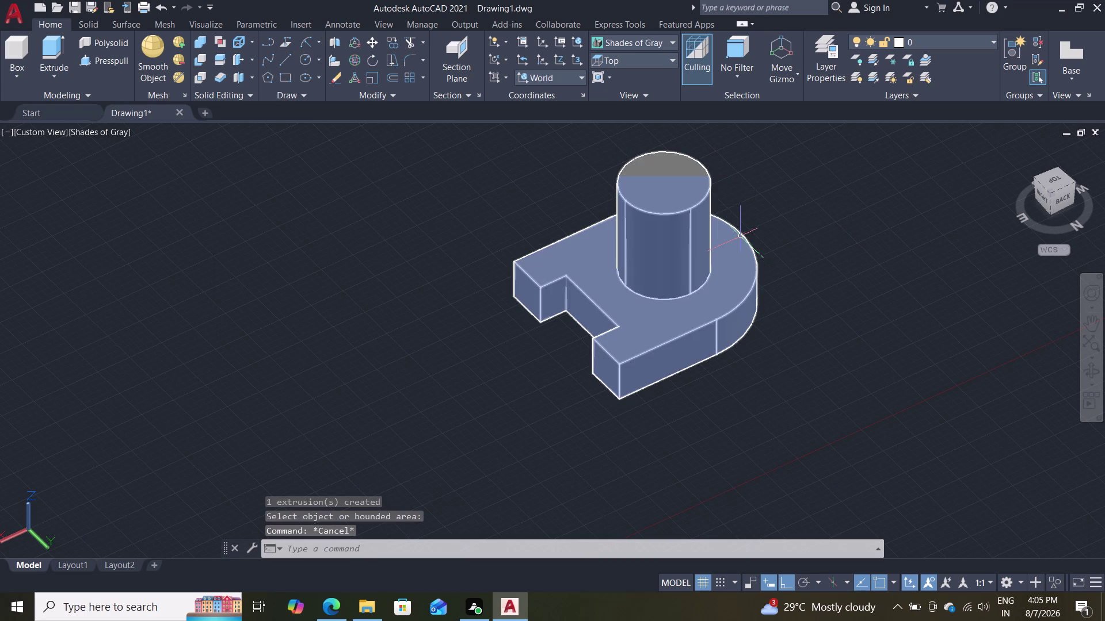
key(ctrl+z)
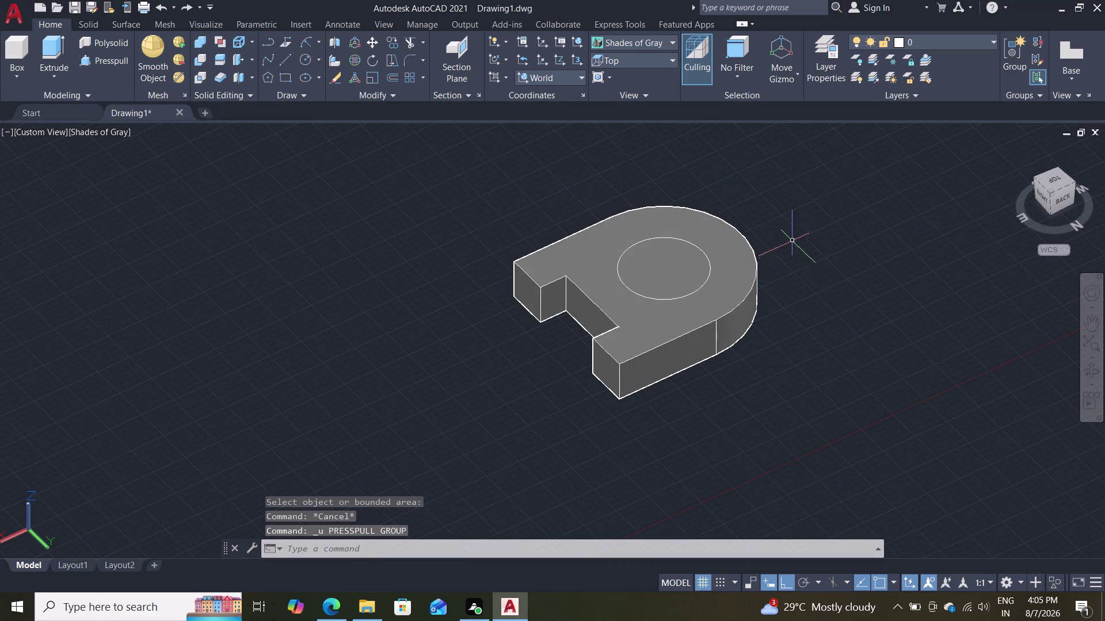
middle_drag(794, 240, 734, 277)
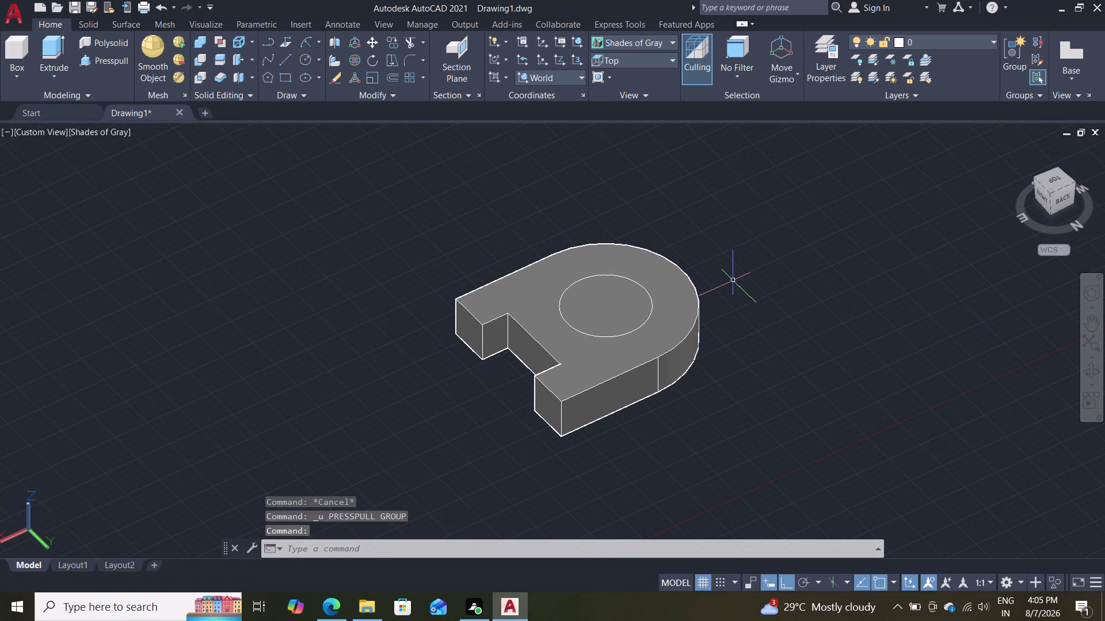
scroll(up, 3)
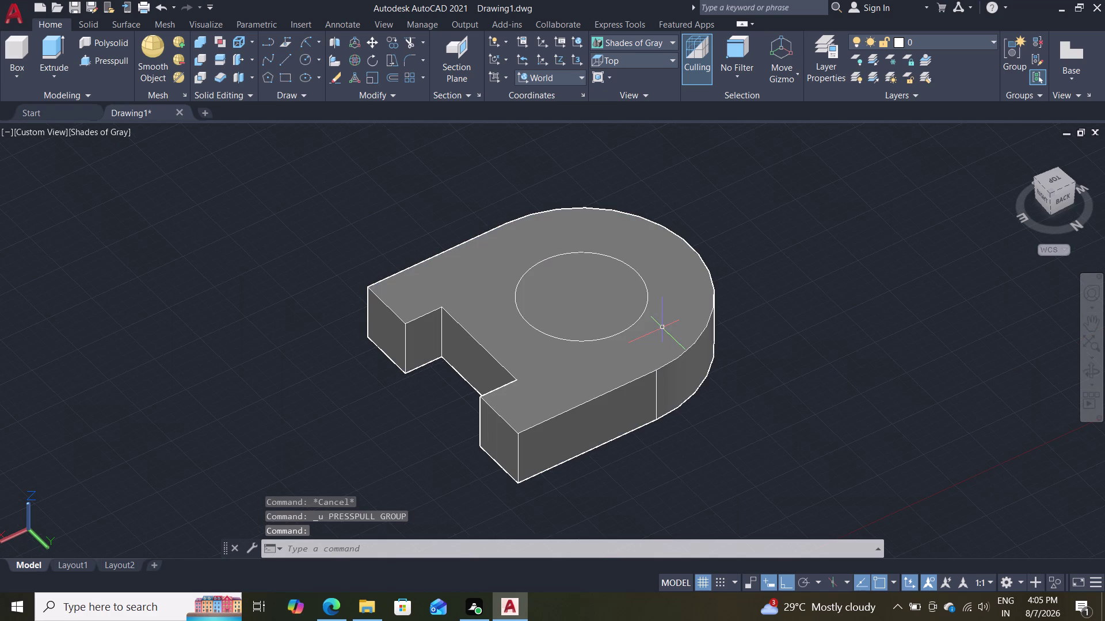
scroll(up, 3)
scroll(down, 3)
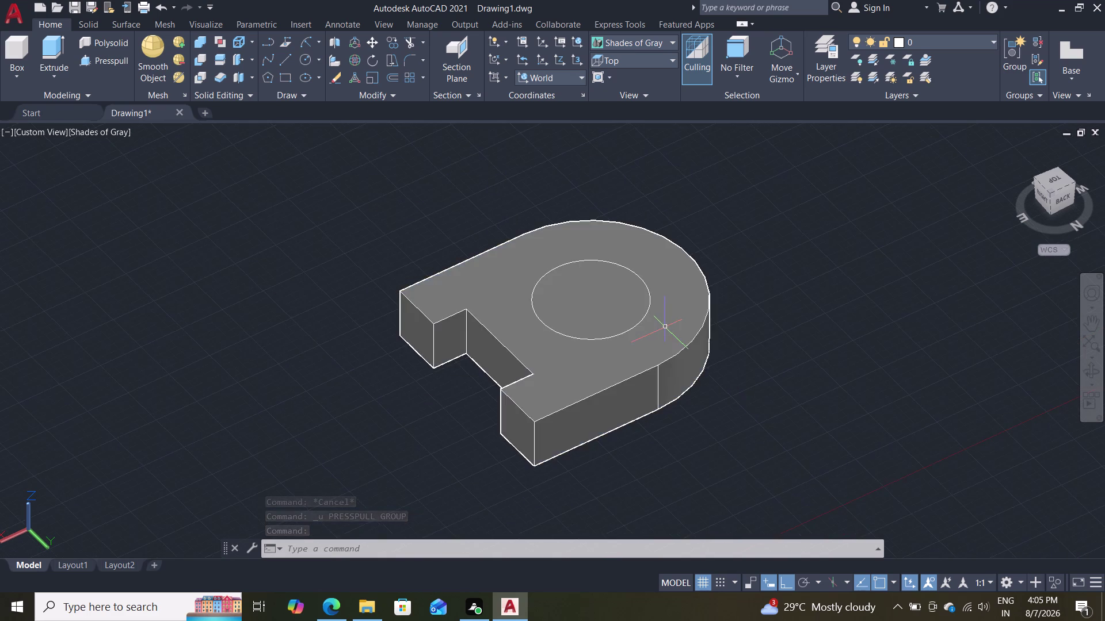
scroll(down, 3)
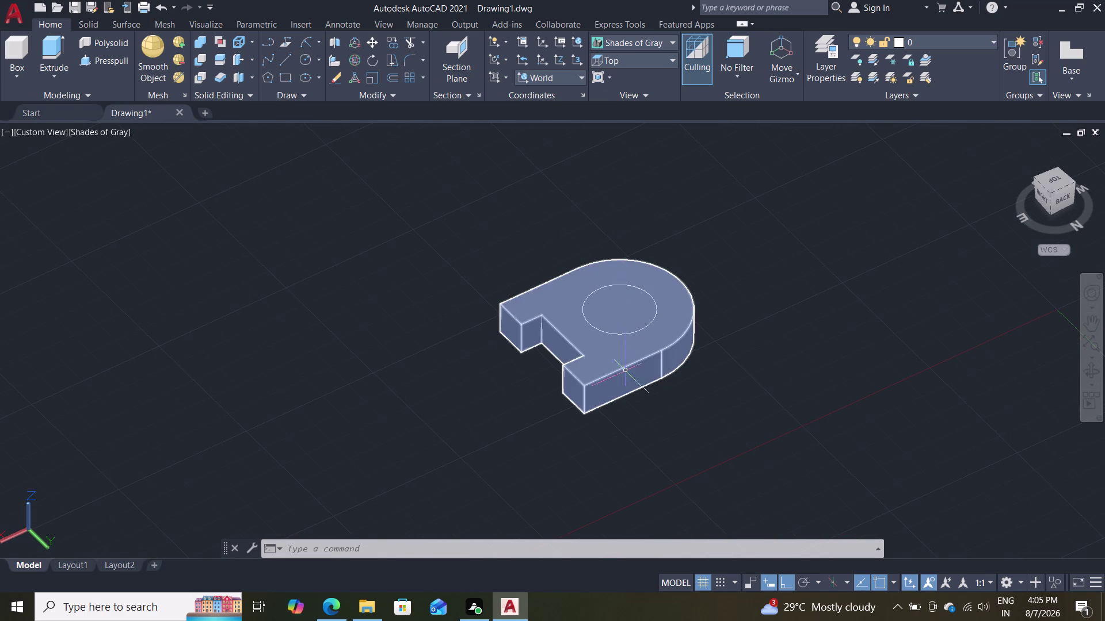
click(219, 97)
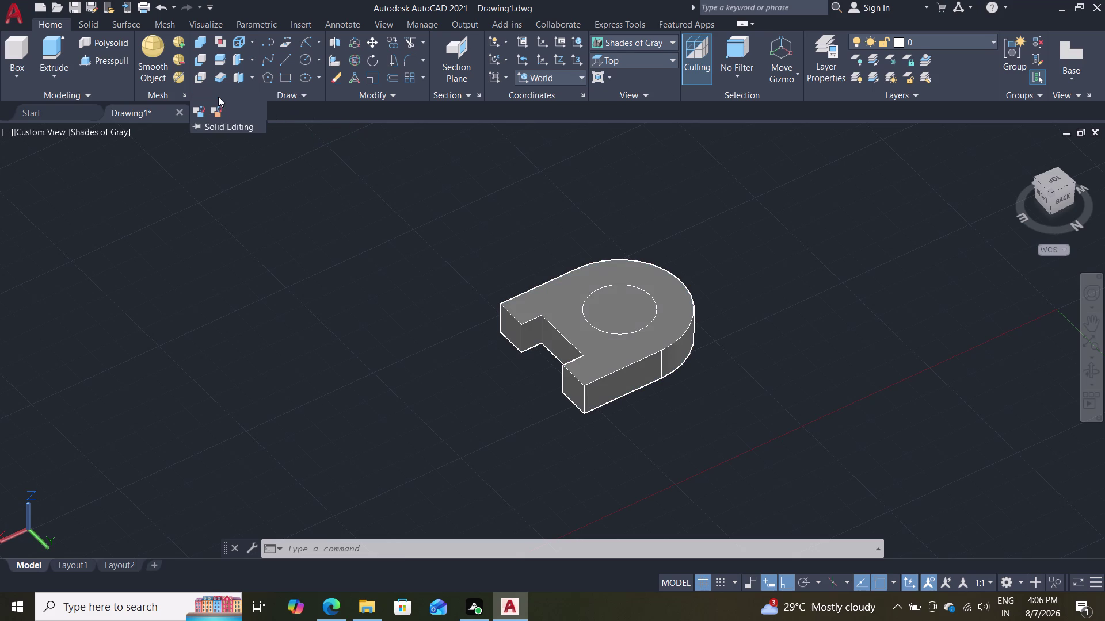
click(49, 64)
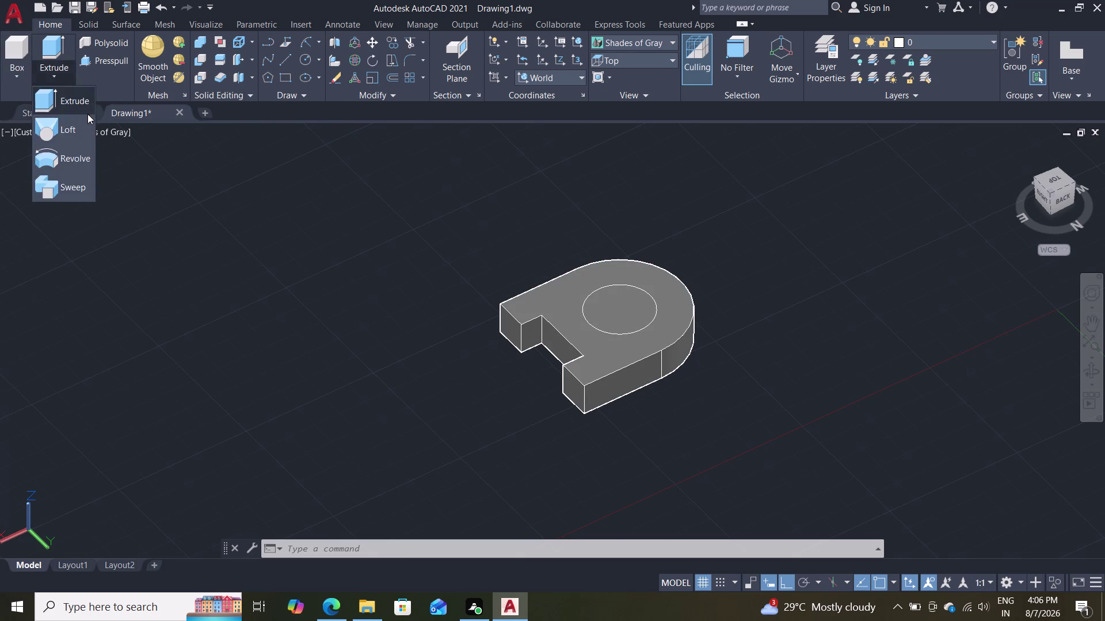
click(85, 108)
double_click(584, 310)
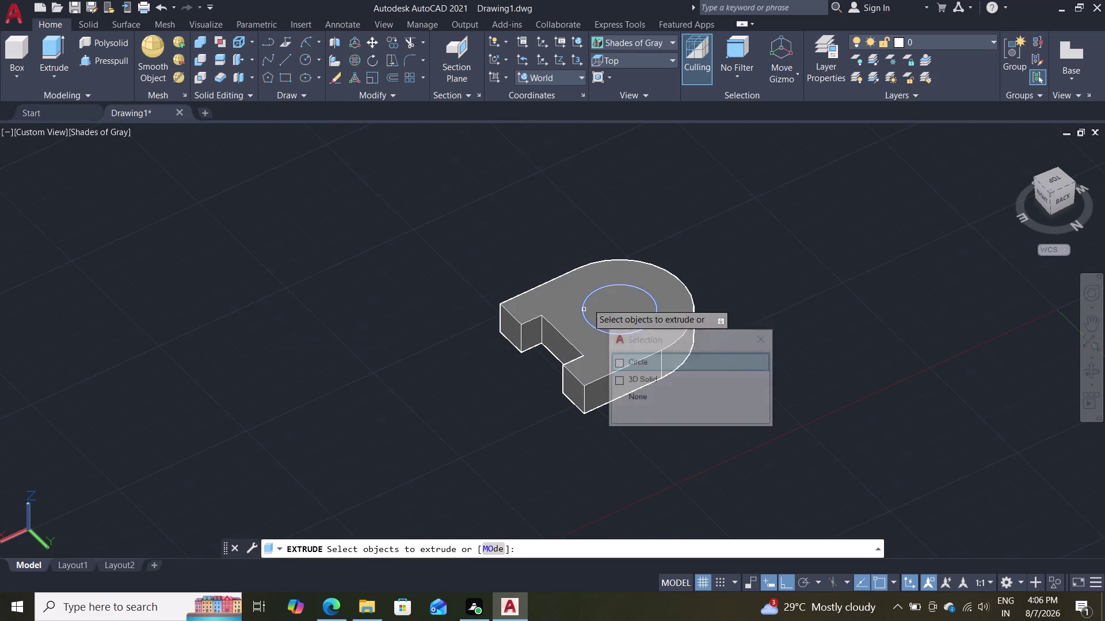
click(645, 369)
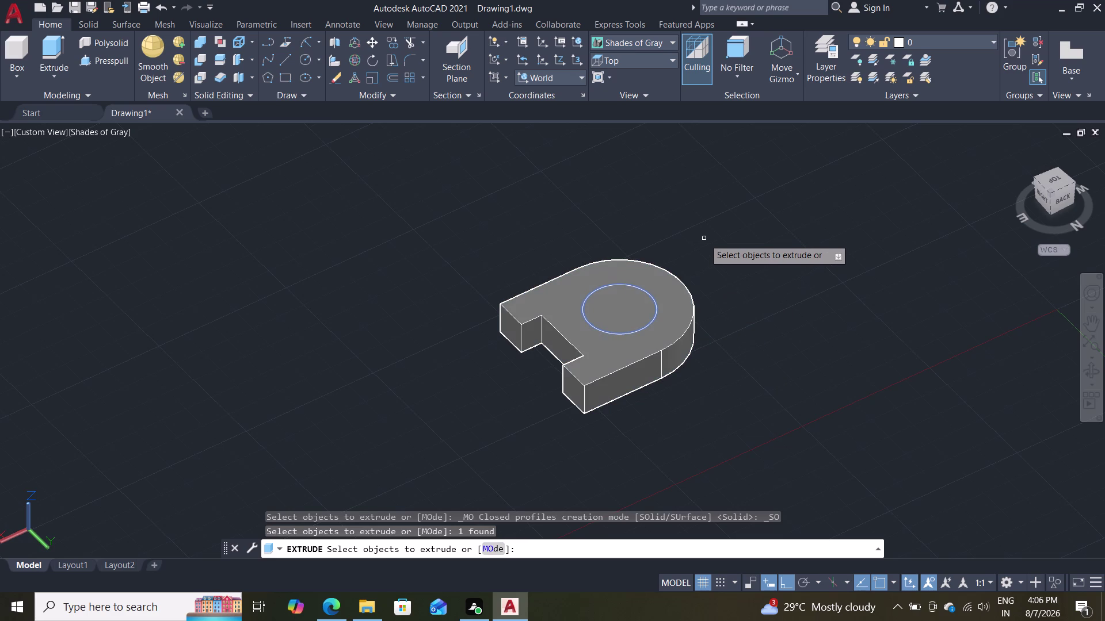
key(Return)
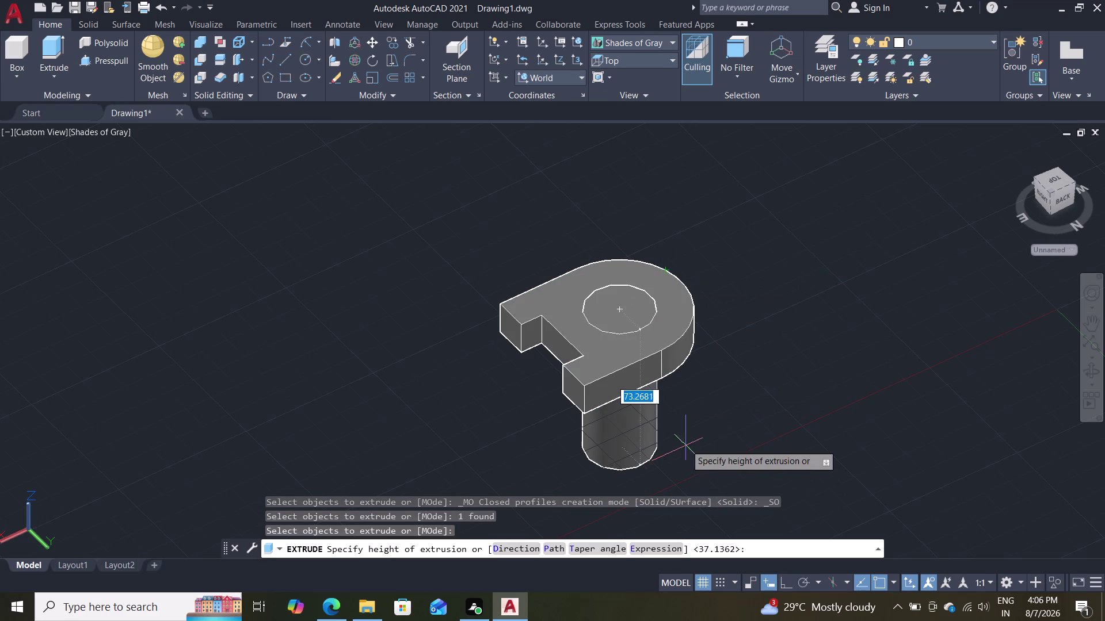
double_click(672, 464)
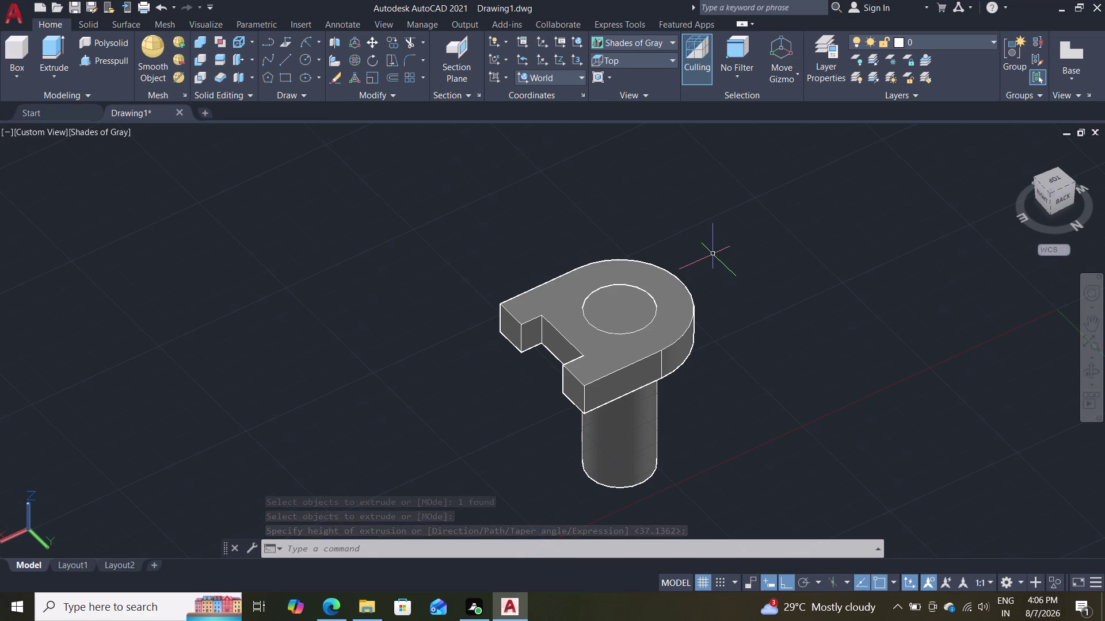
key(Escape)
key(Escape)
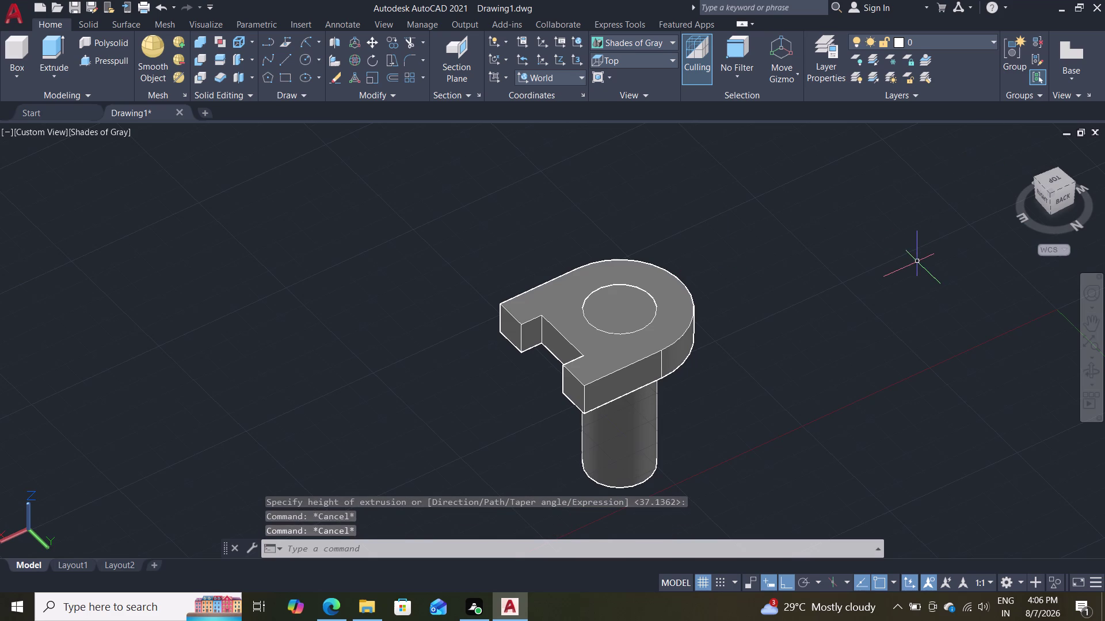
key(ctrl+z)
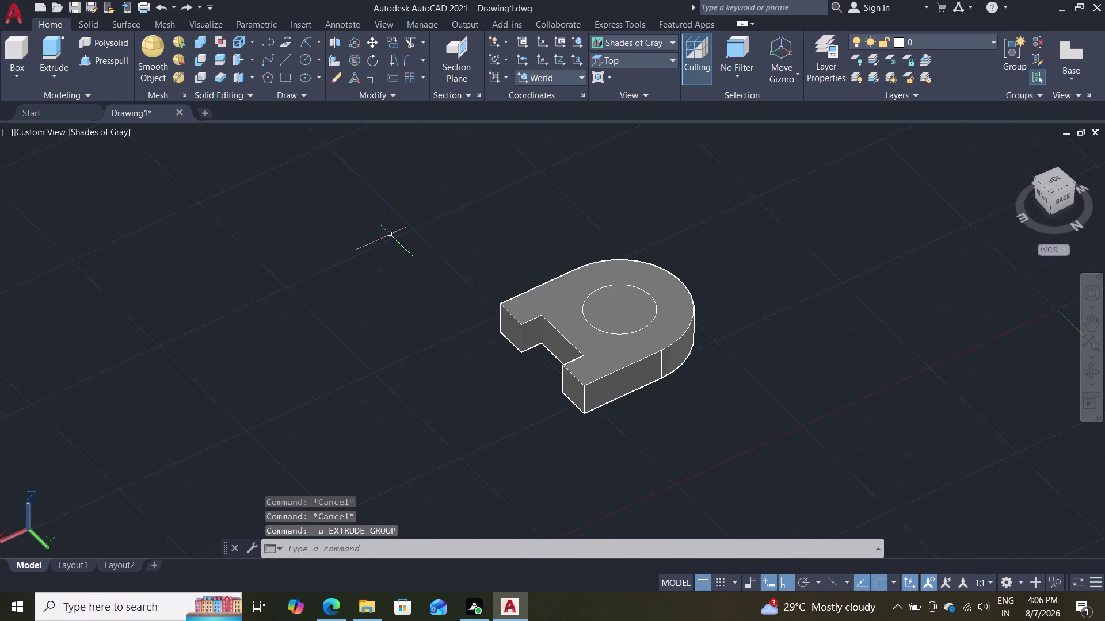
double_click(51, 84)
click(65, 79)
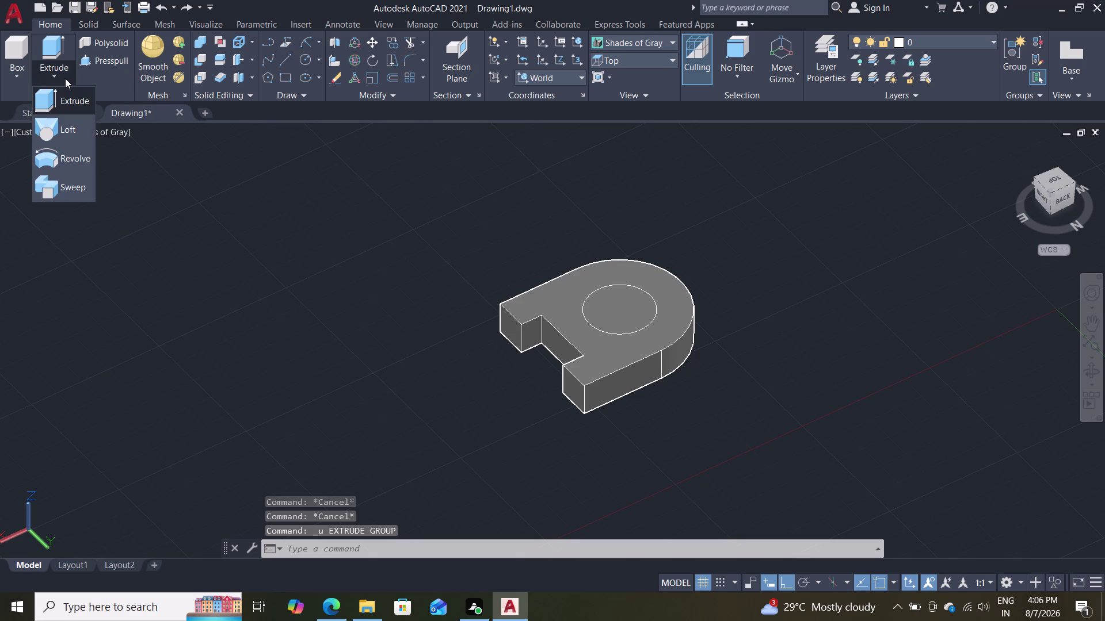
click(65, 127)
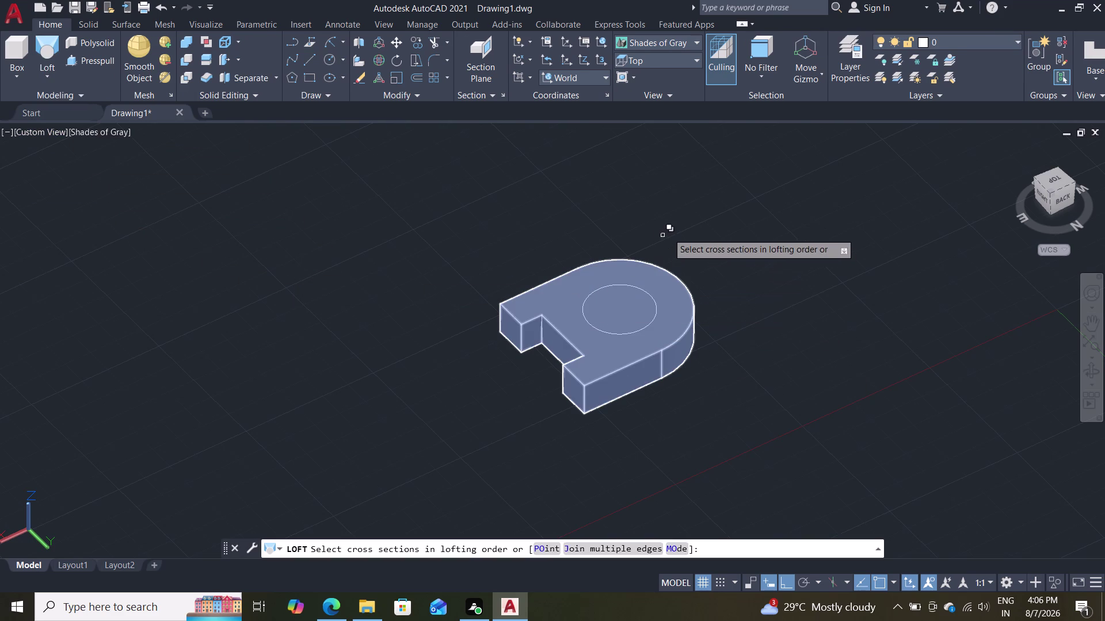
click(653, 300)
double_click(711, 371)
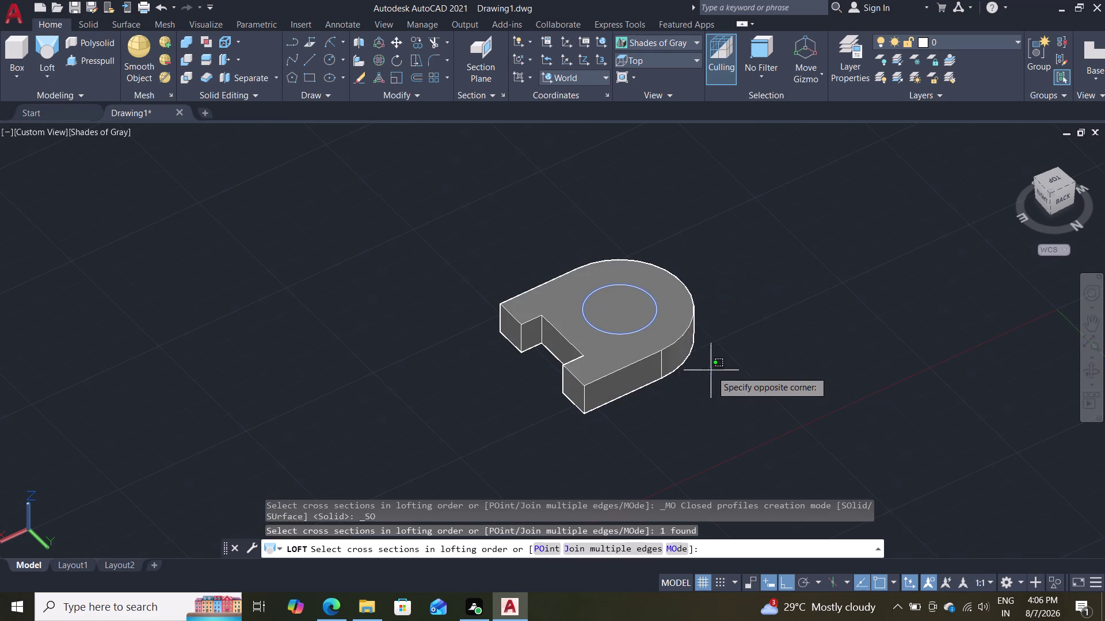
click(853, 318)
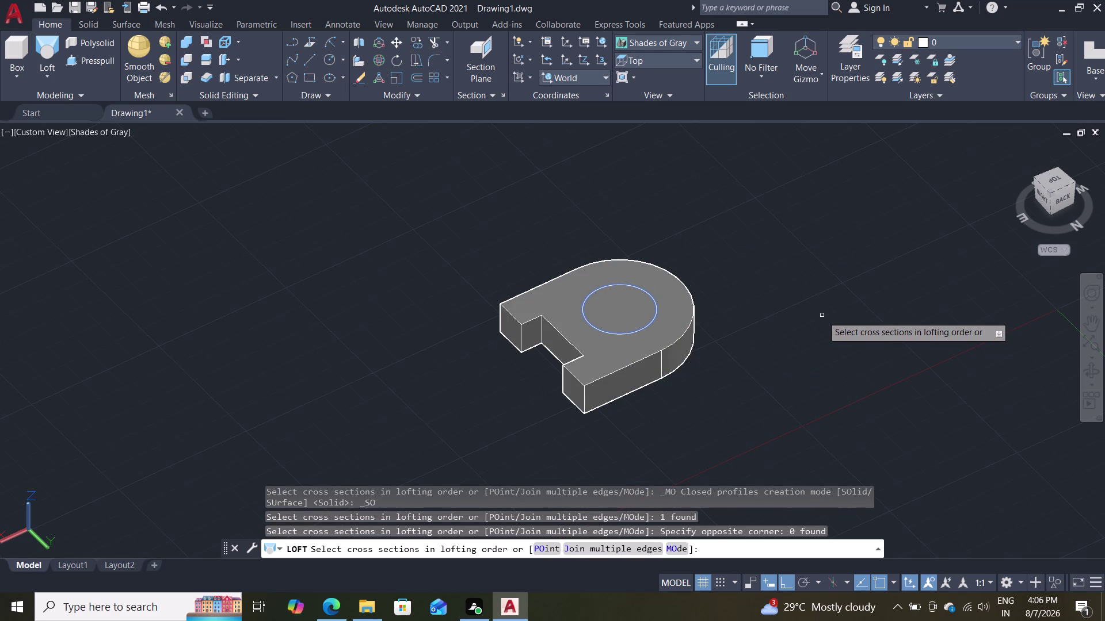
key(Return)
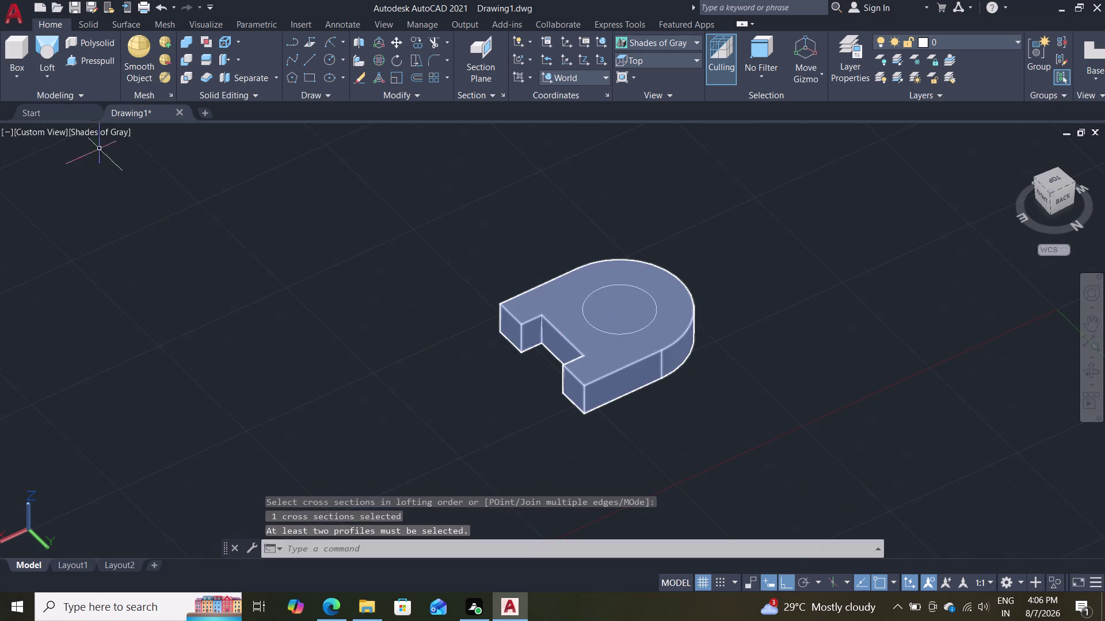
click(50, 52)
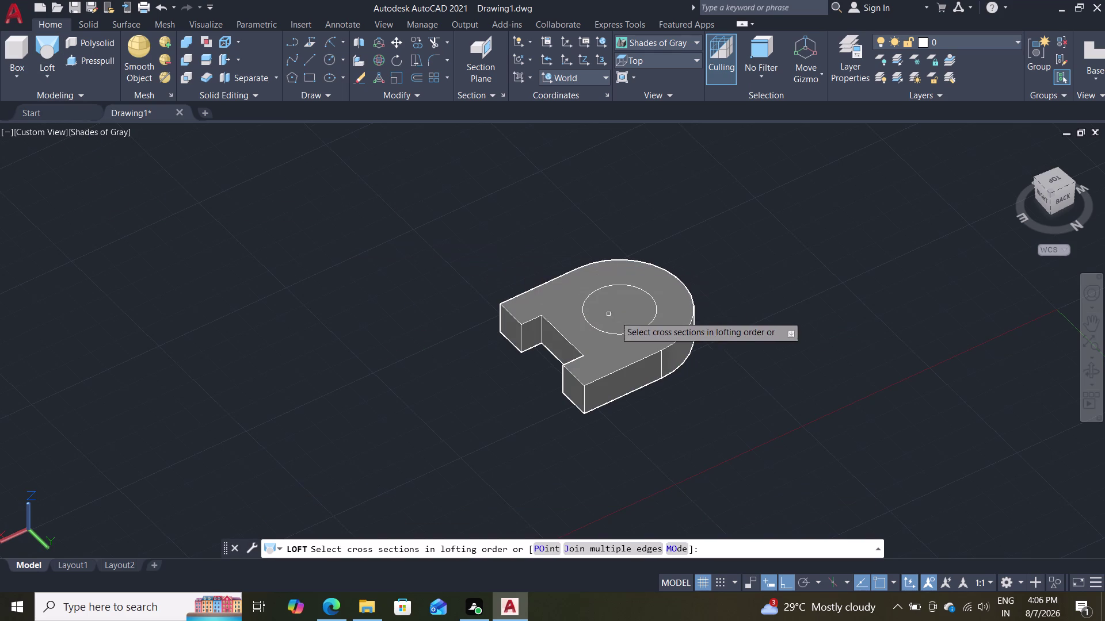
click(651, 320)
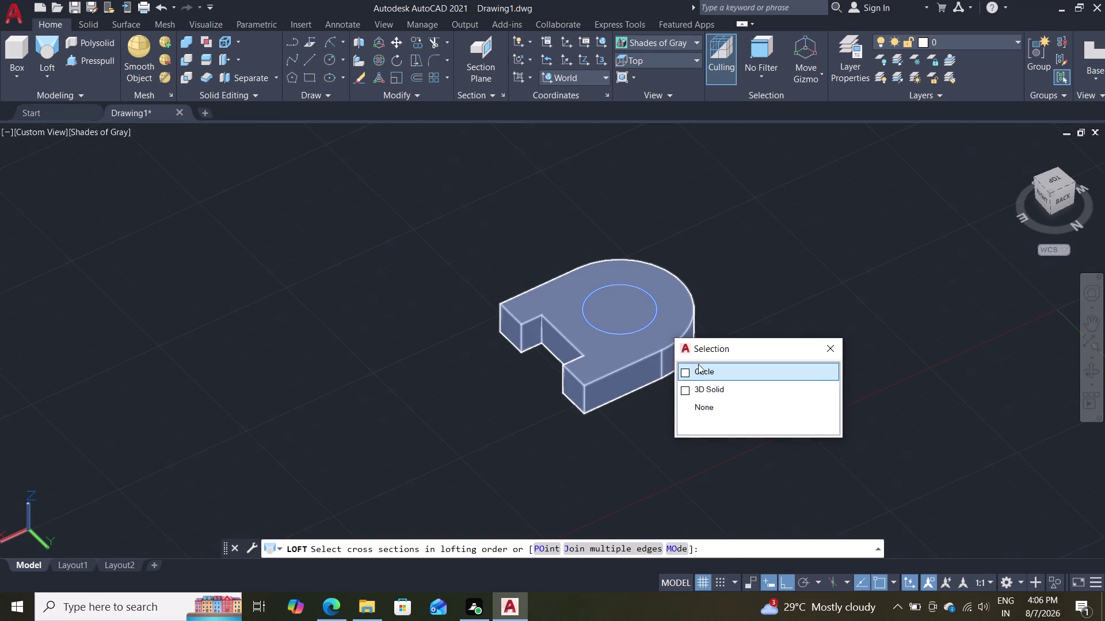
double_click(694, 375)
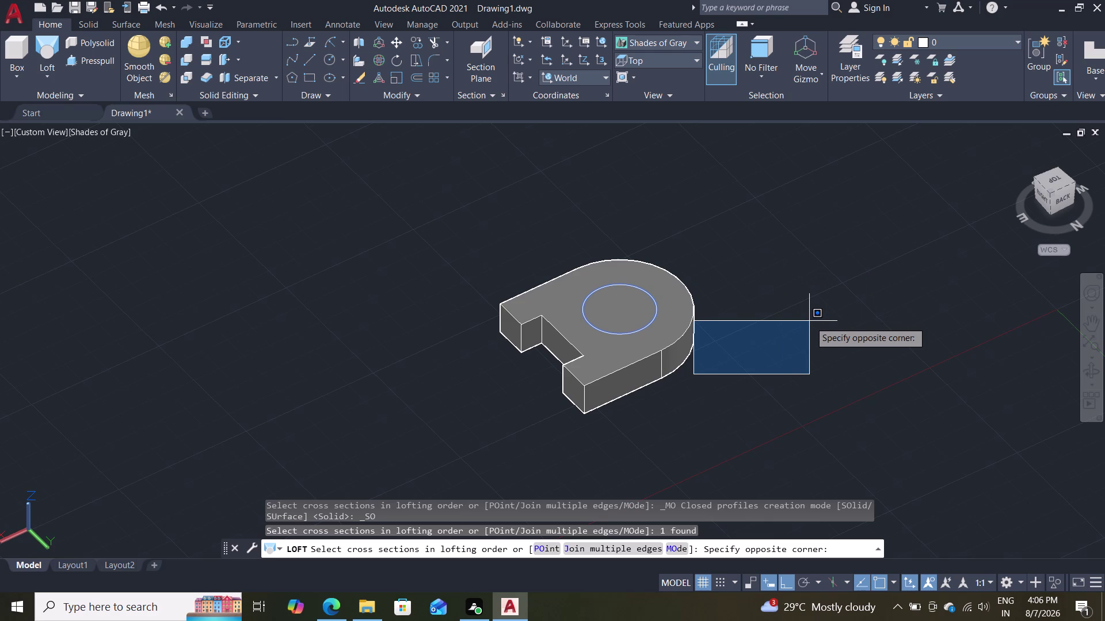
click(800, 343)
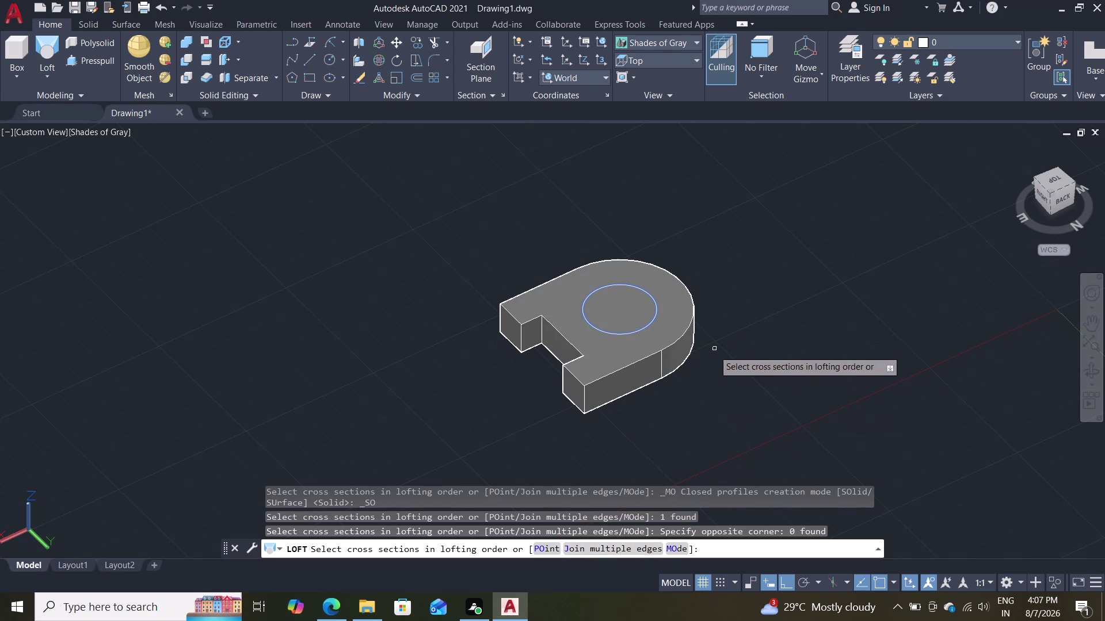
click(544, 546)
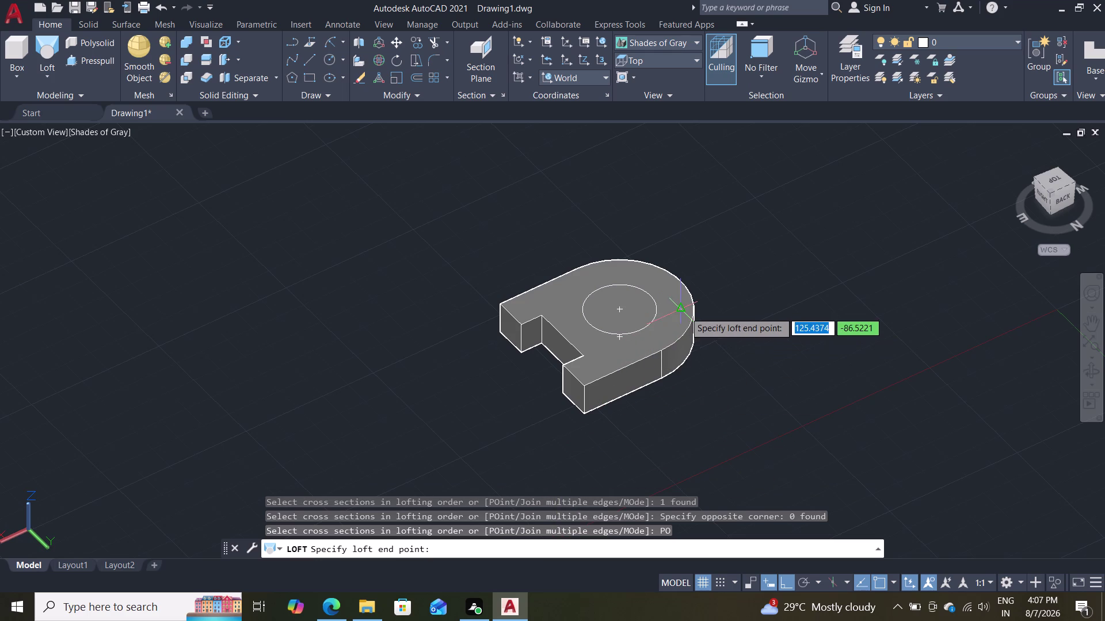
key(Escape)
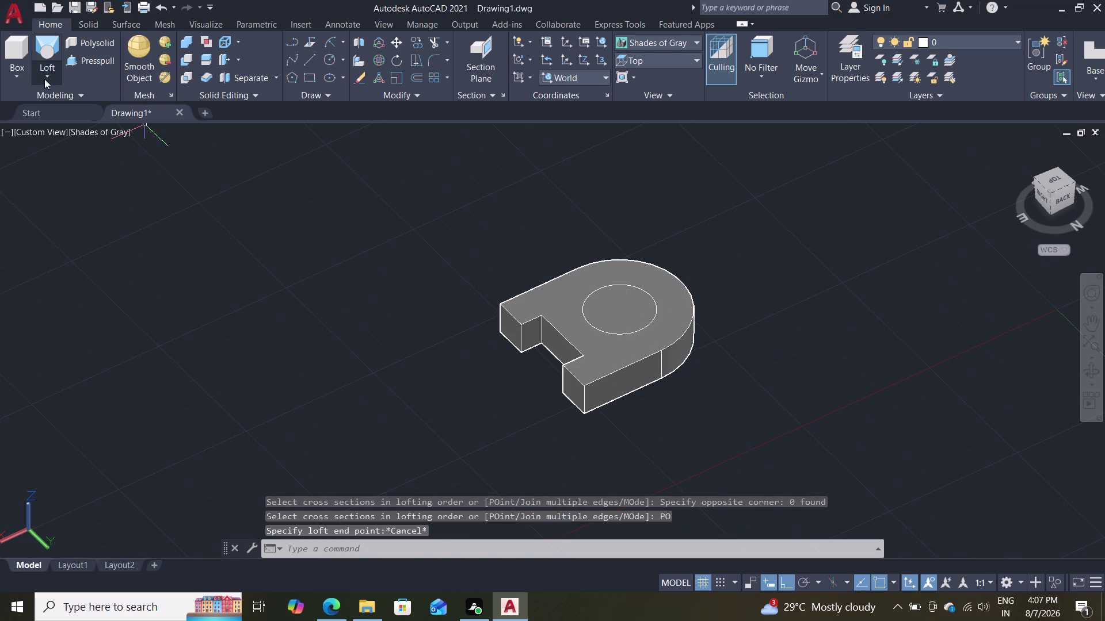
click(44, 78)
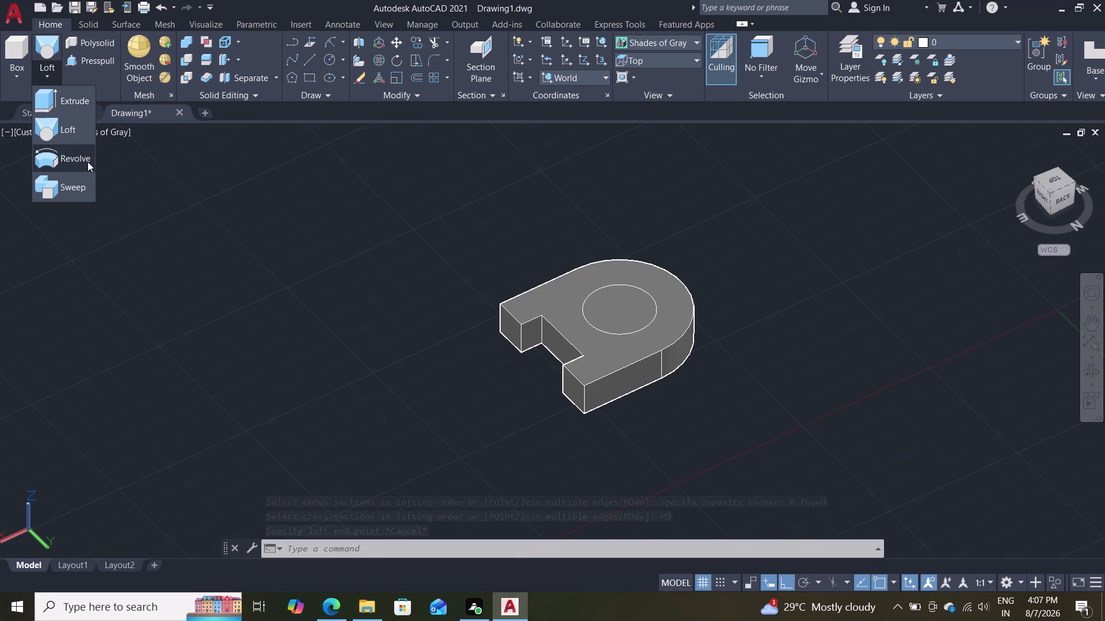
click(72, 160)
click(619, 295)
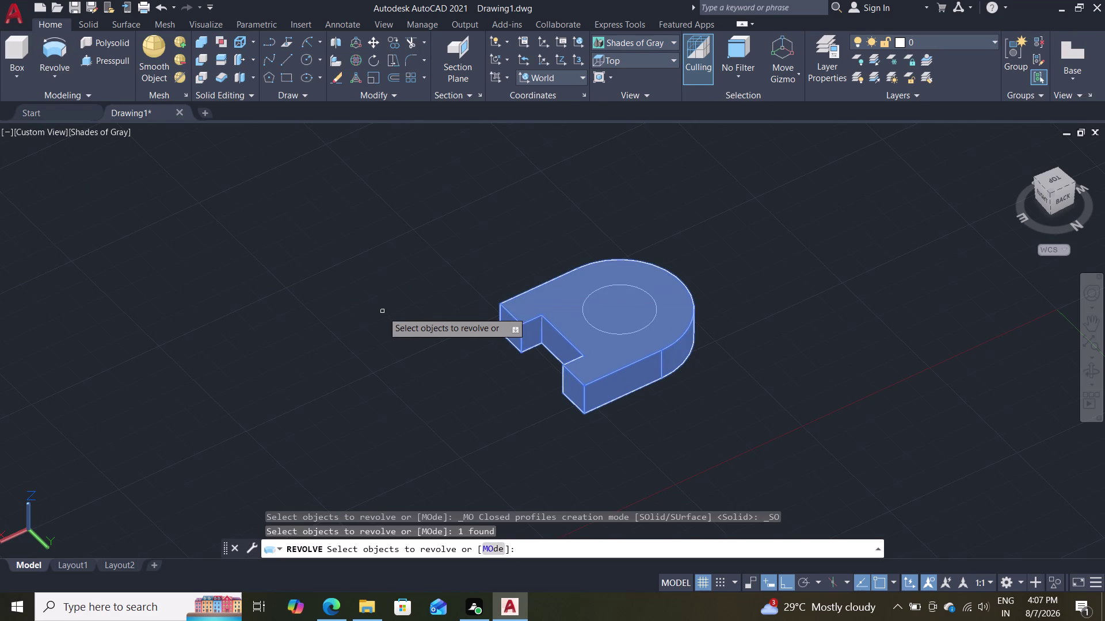
key(Return)
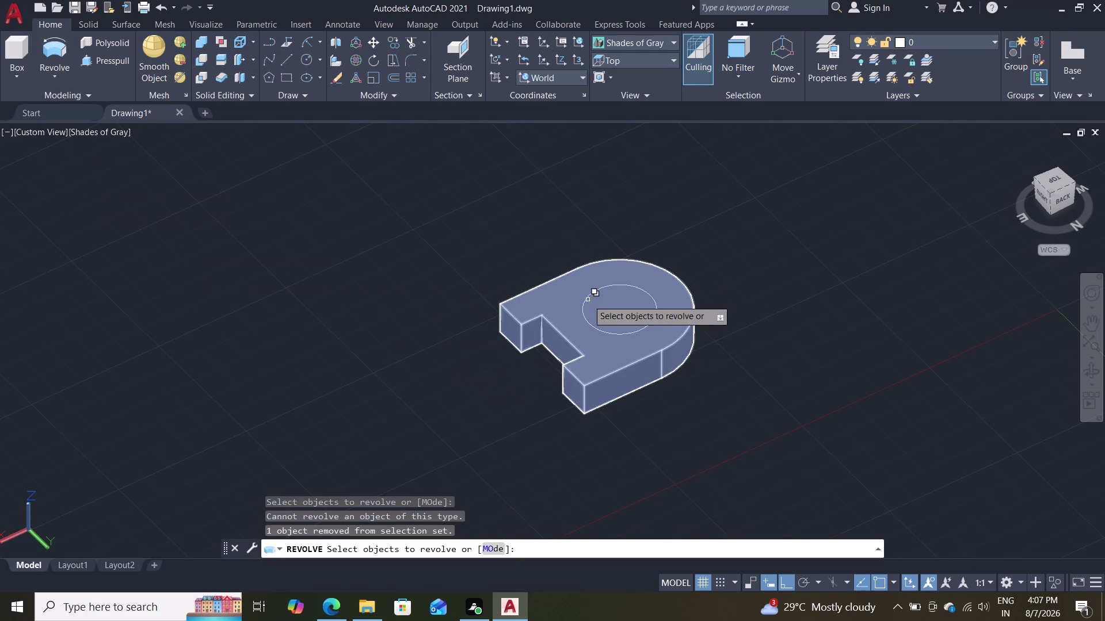
click(599, 332)
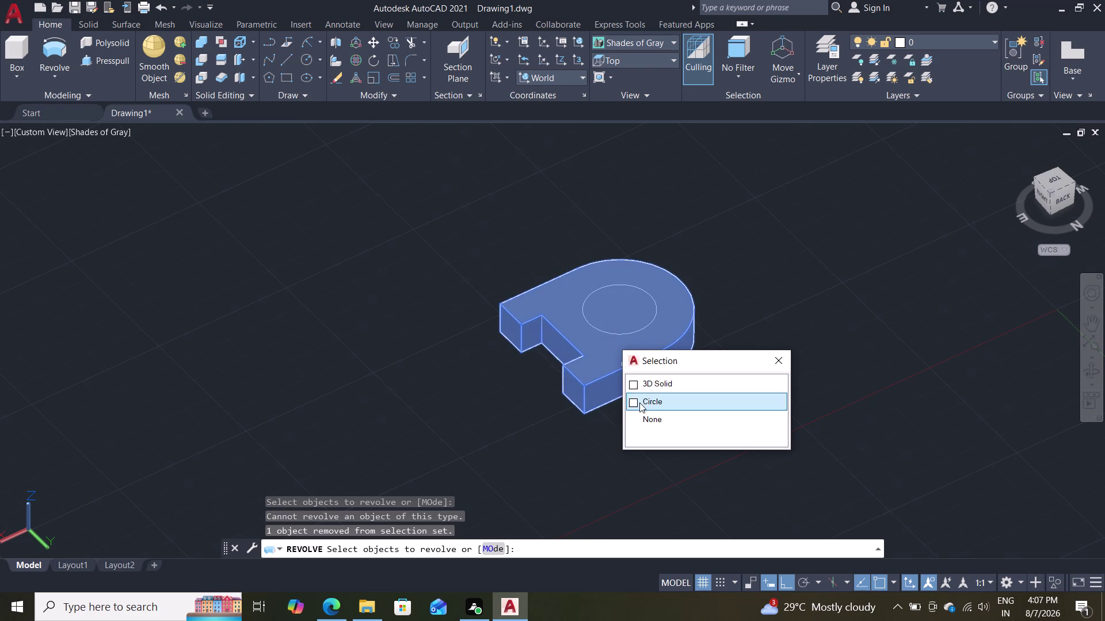
click(639, 403)
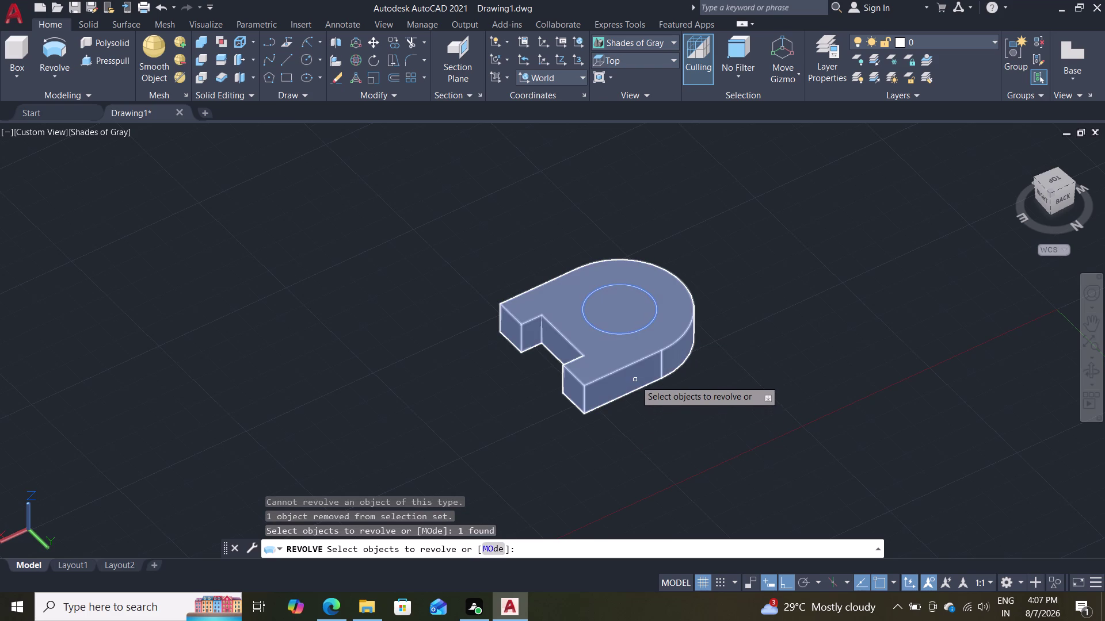
key(Return)
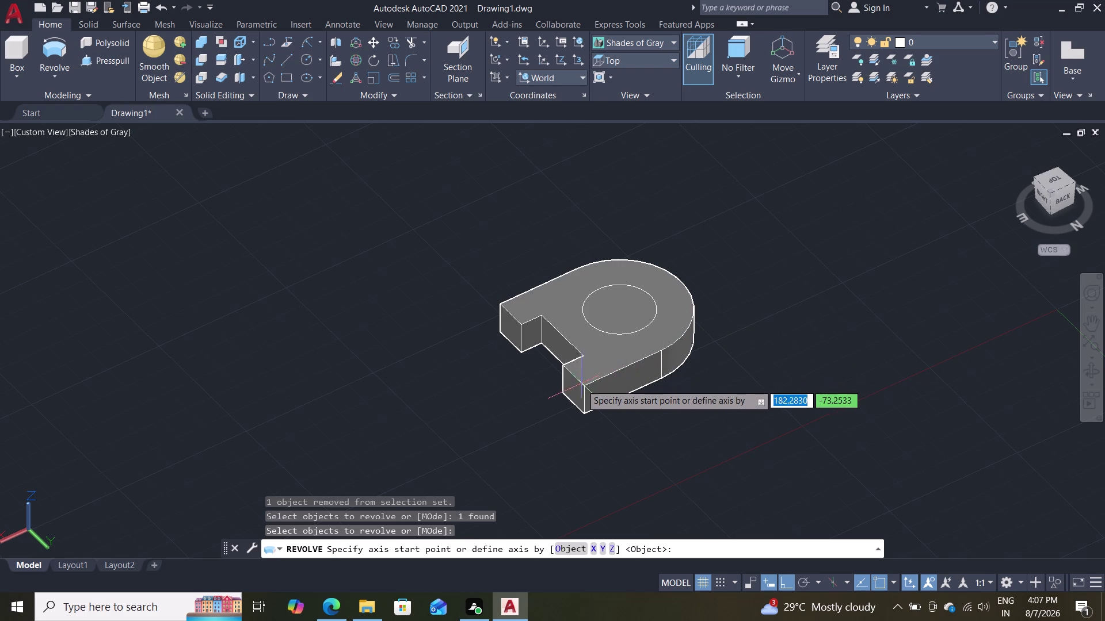
double_click(582, 389)
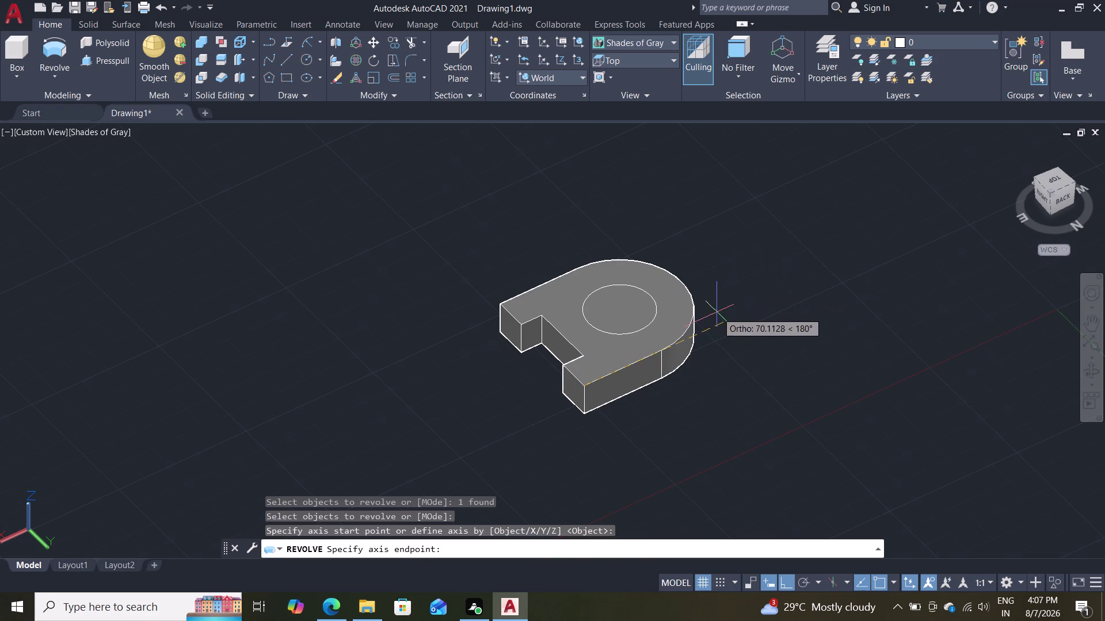
click(665, 349)
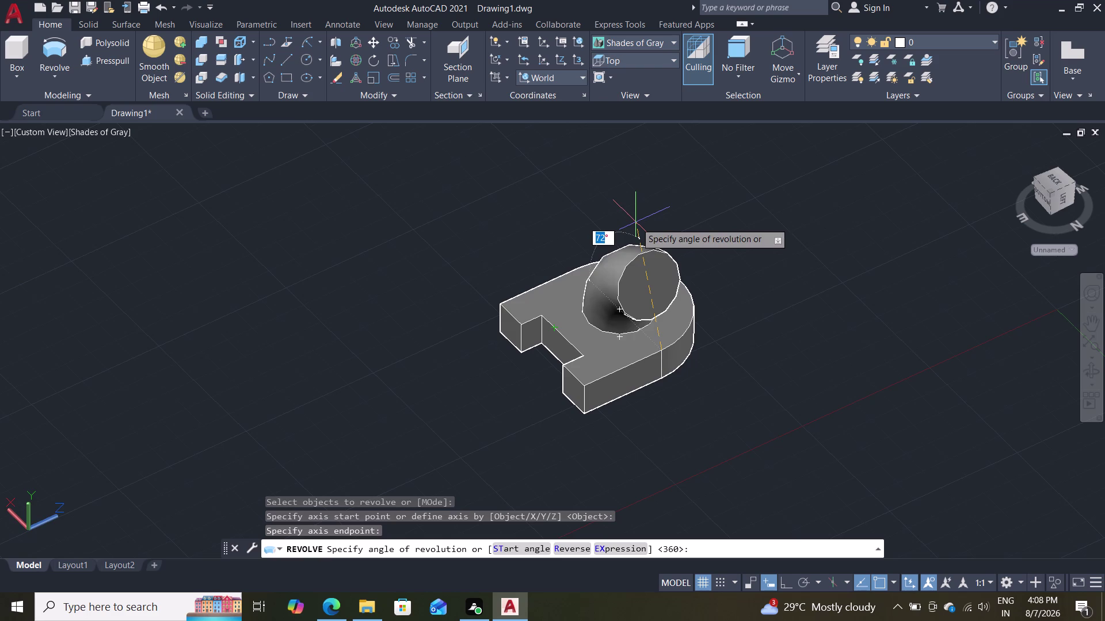
key(Escape)
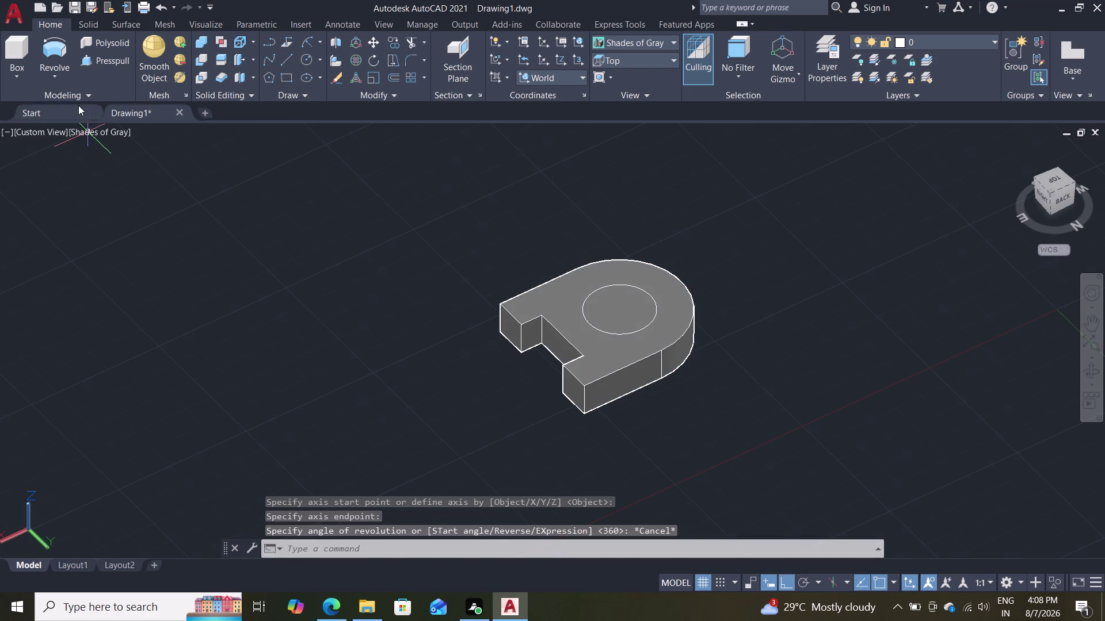
click(66, 72)
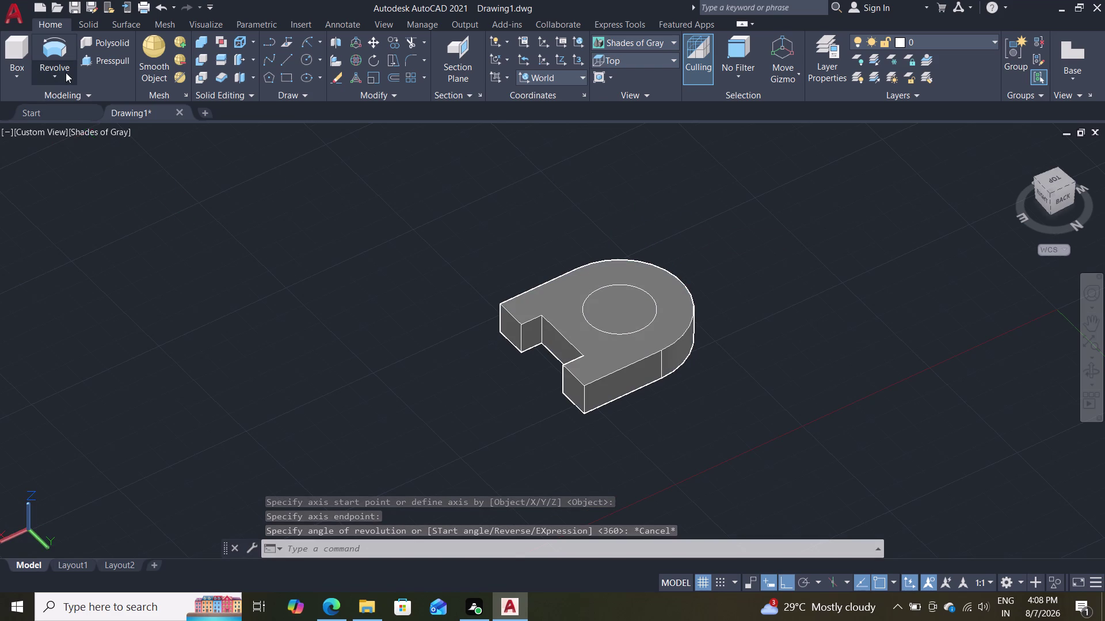
click(78, 184)
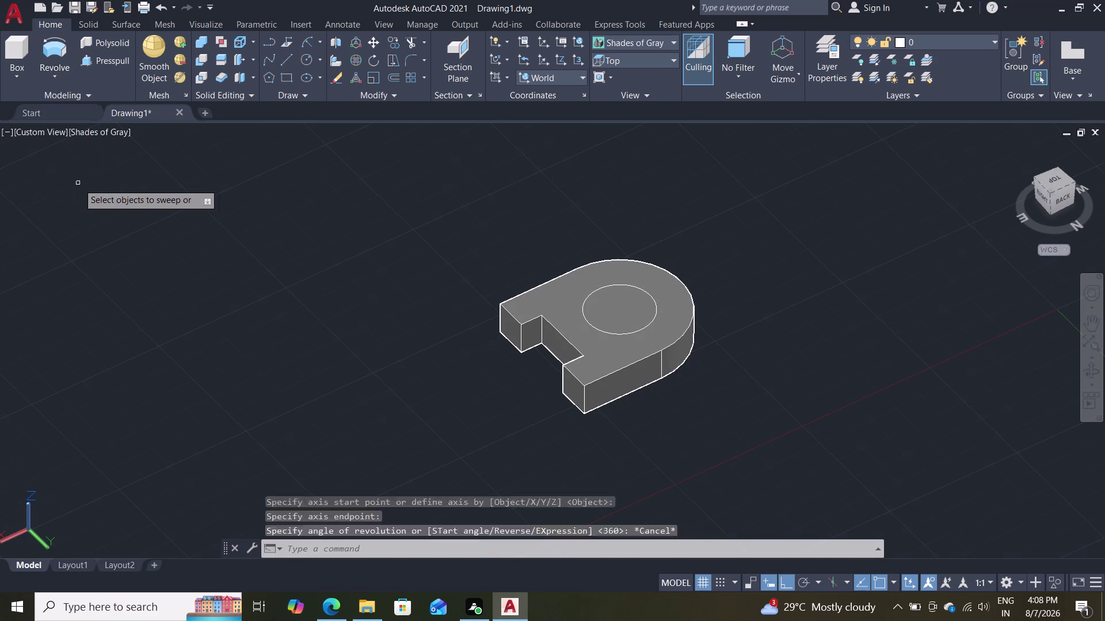
click(648, 297)
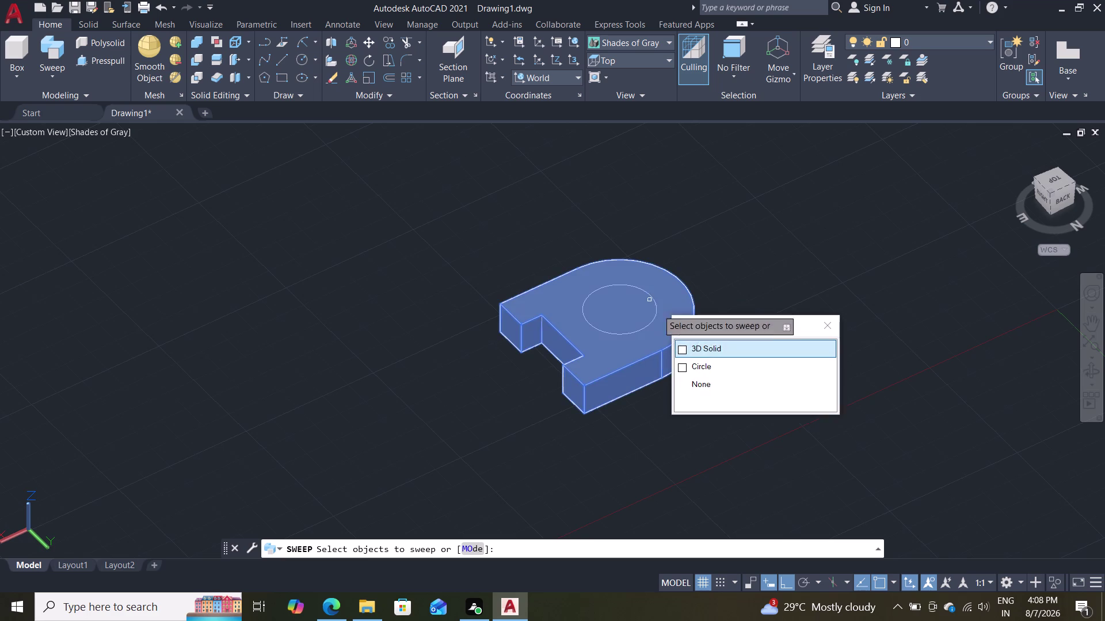
click(692, 367)
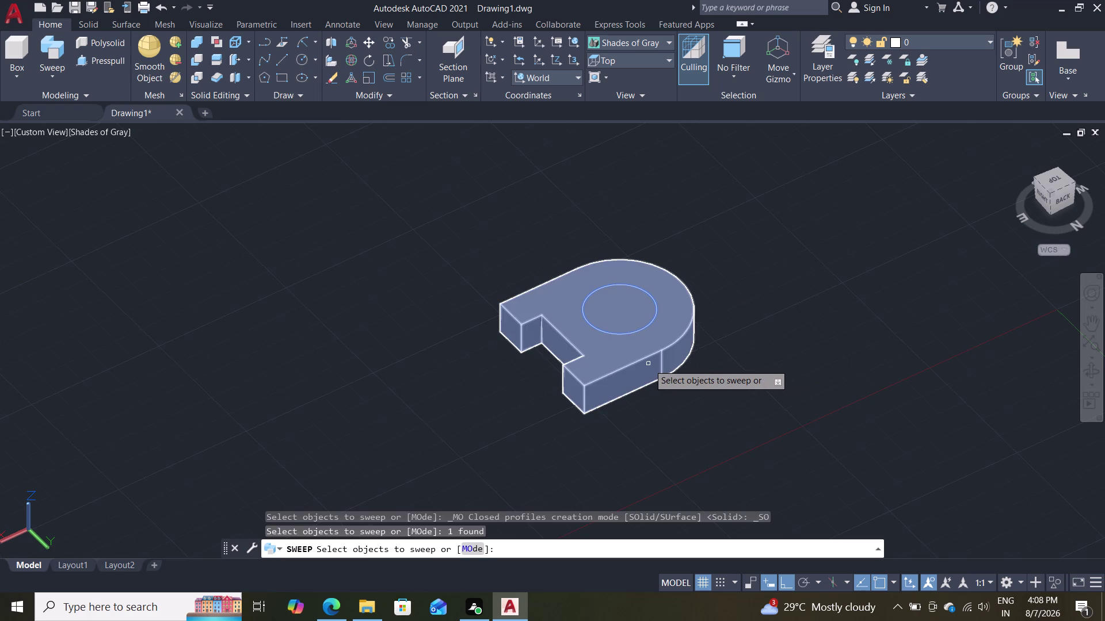
key(Return)
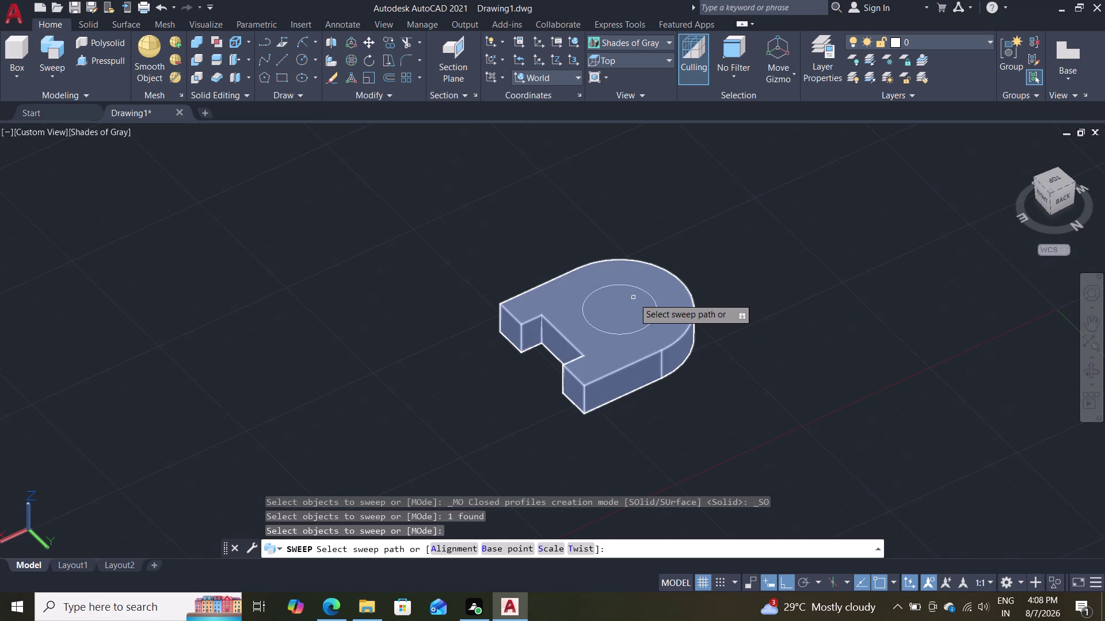
click(602, 381)
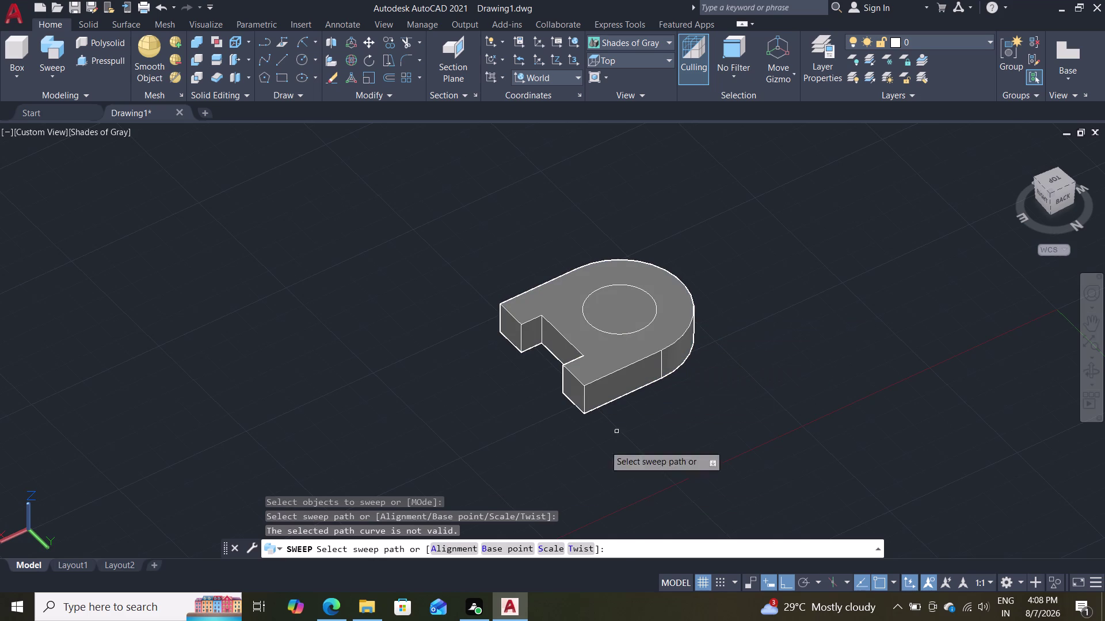
click(506, 551)
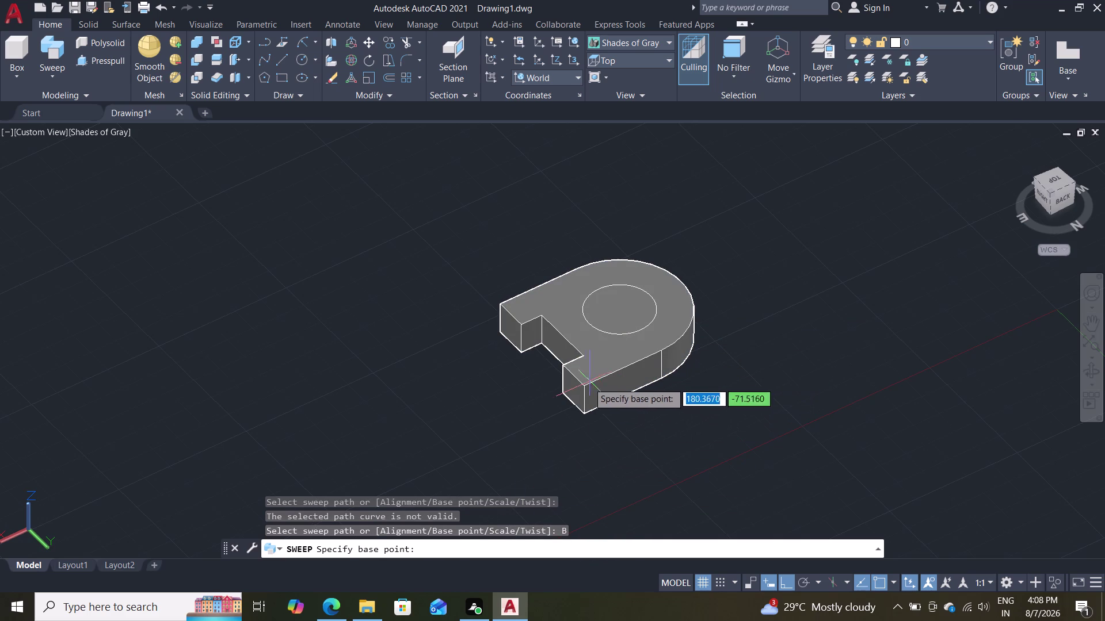
double_click(586, 383)
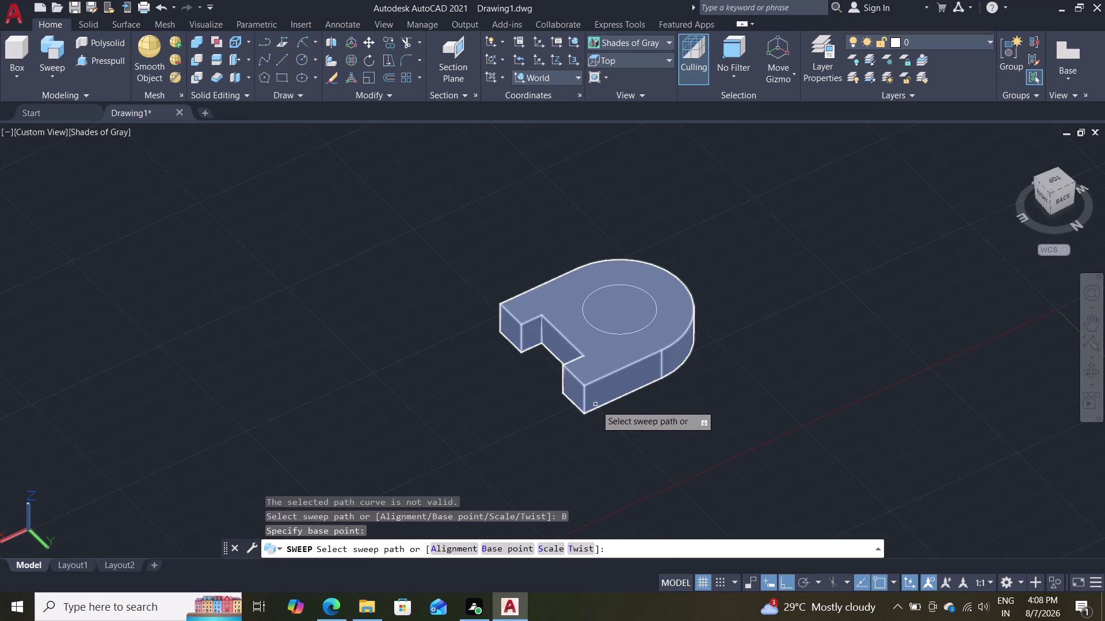
double_click(641, 330)
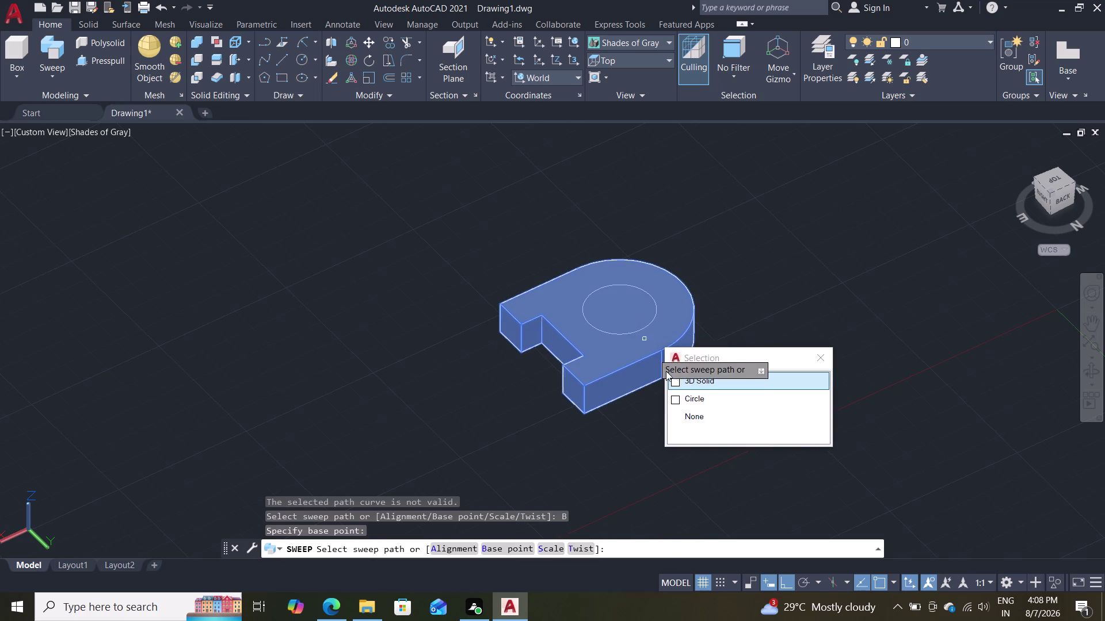
click(699, 401)
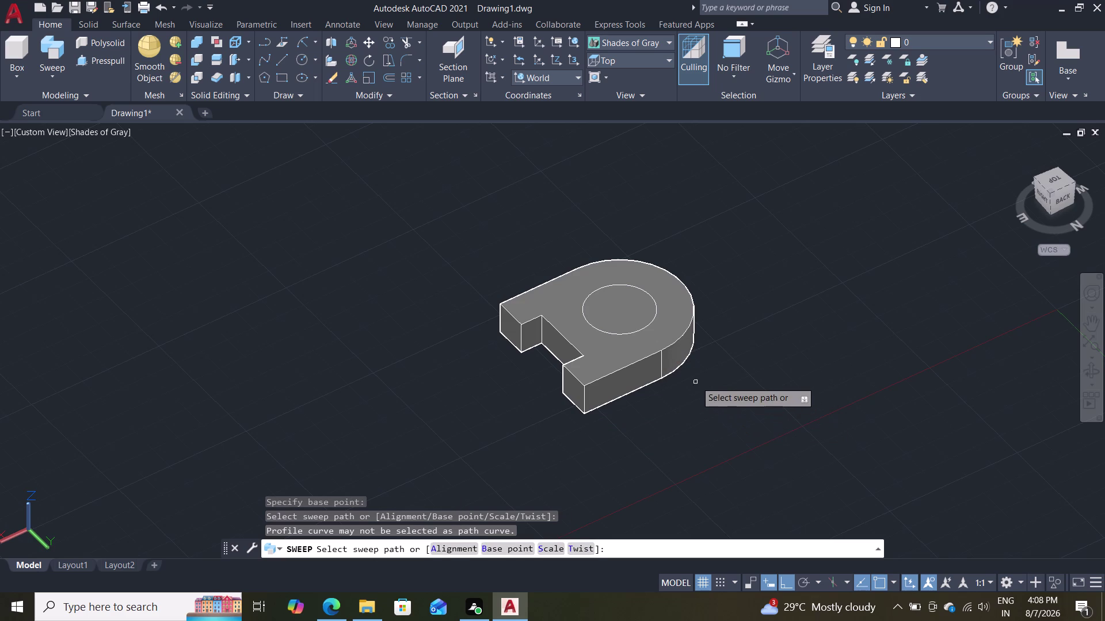
click(592, 554)
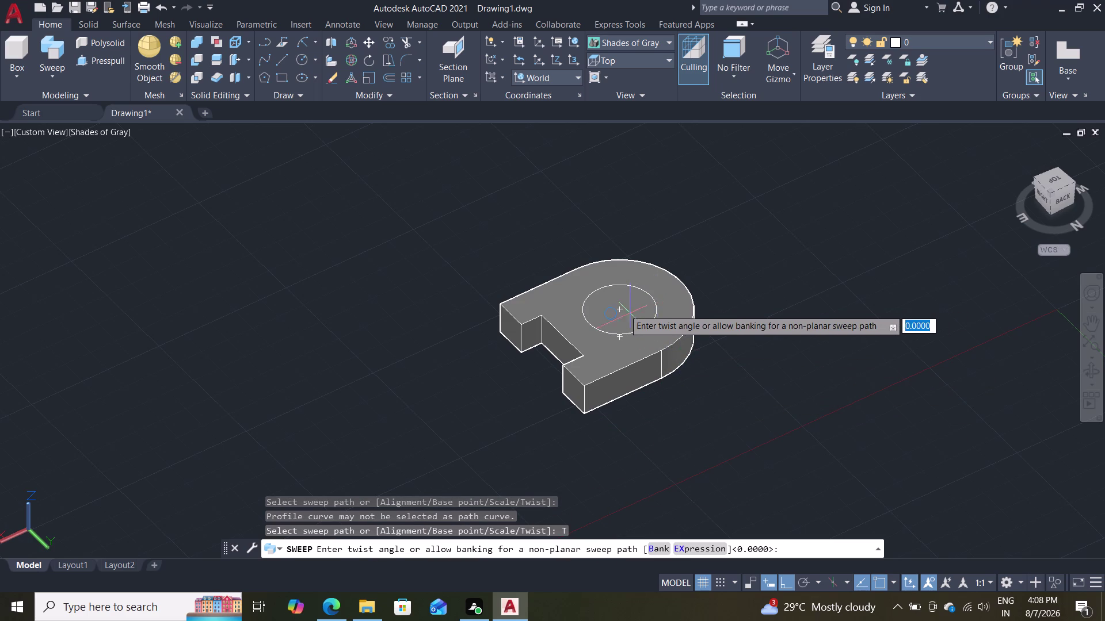
click(617, 309)
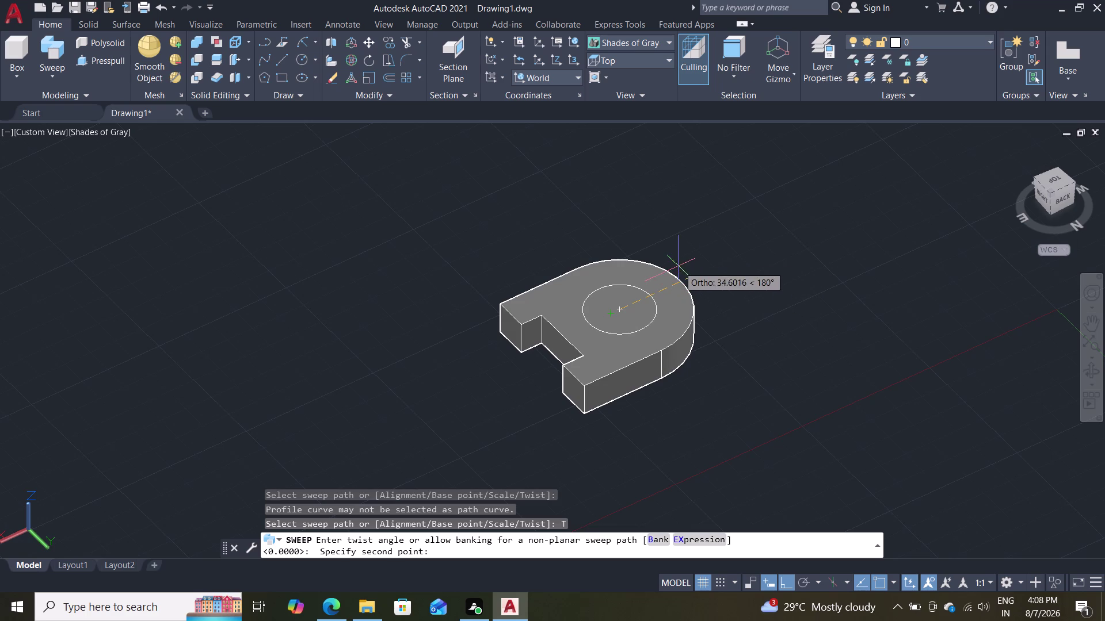
click(684, 280)
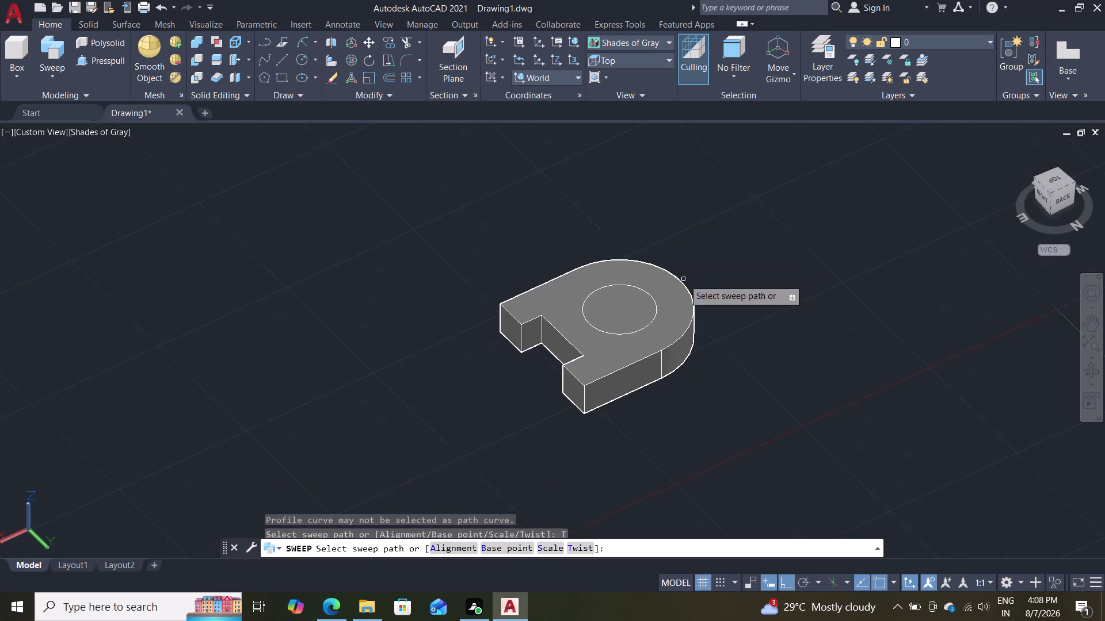
key(Escape)
key(Escape)
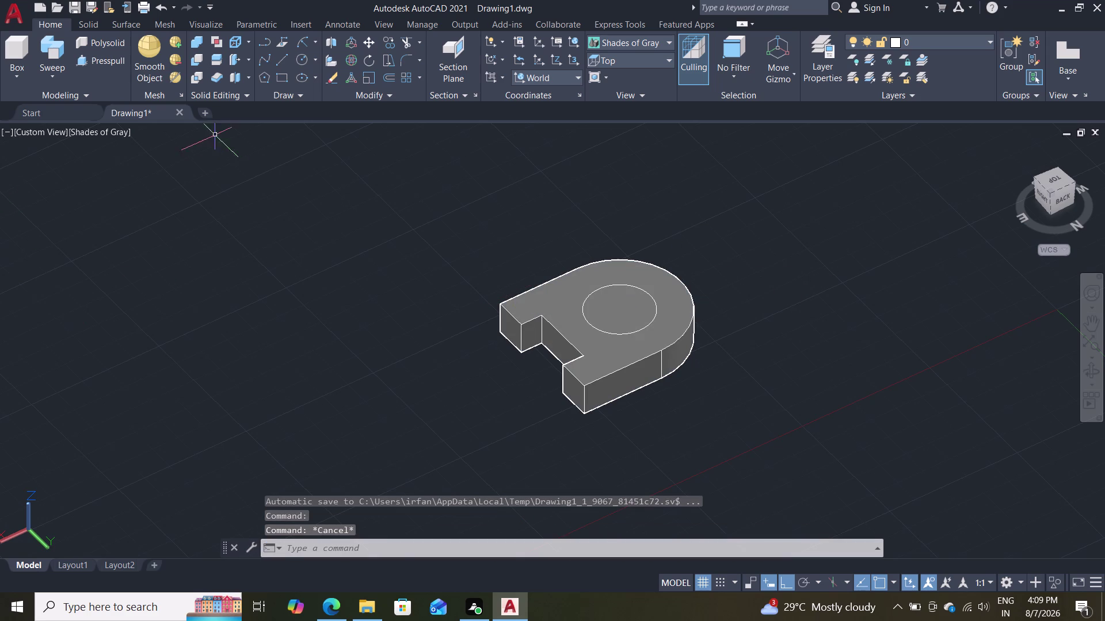
double_click(59, 74)
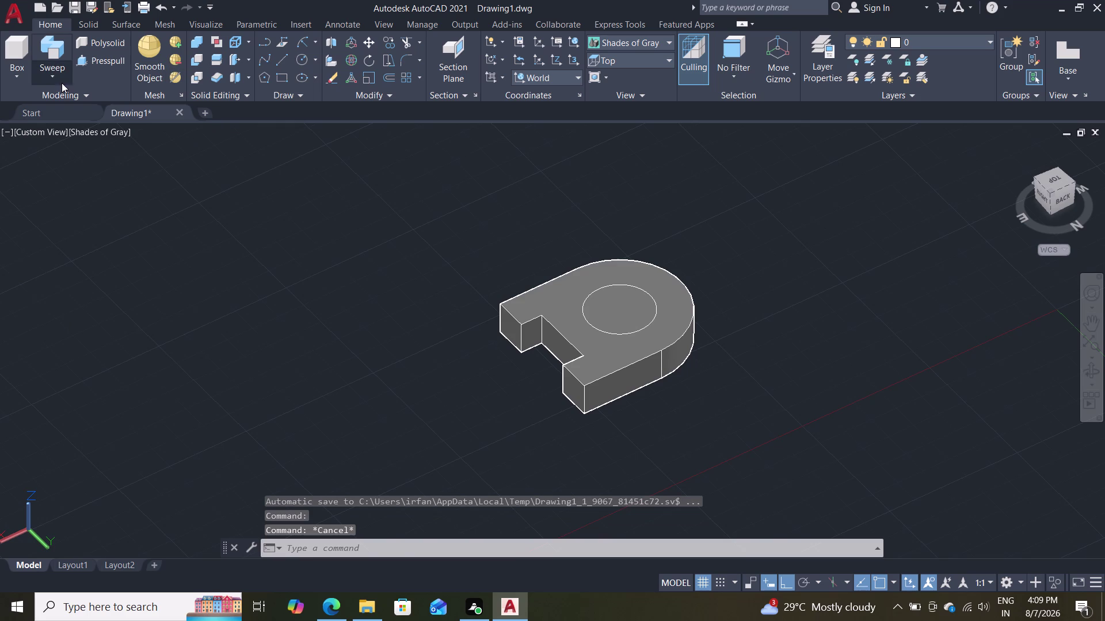
double_click(54, 76)
click(63, 72)
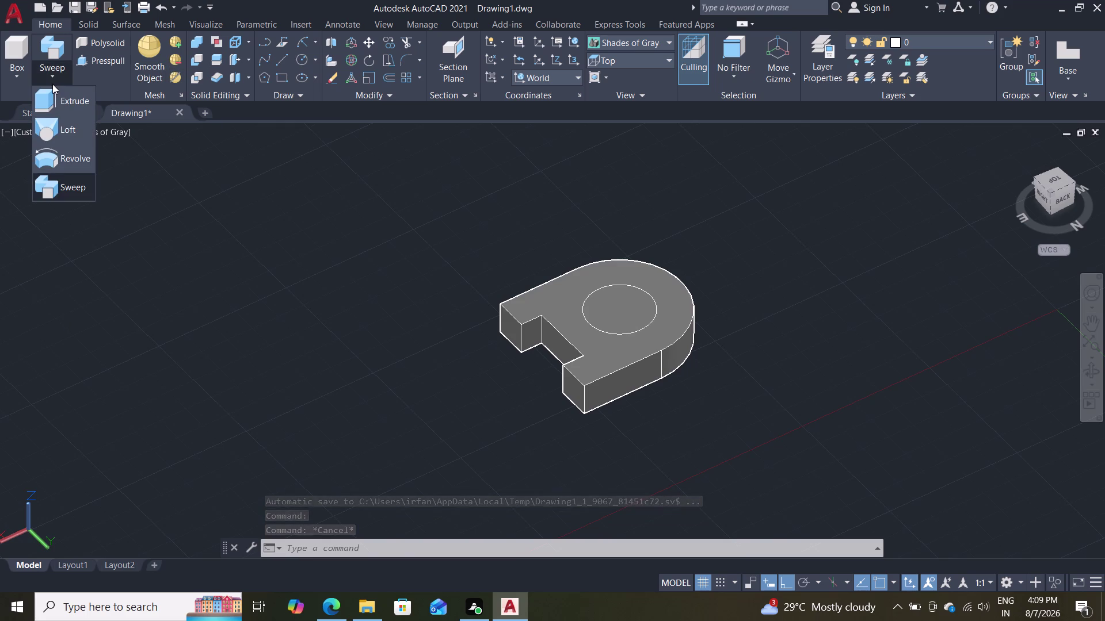
click(114, 42)
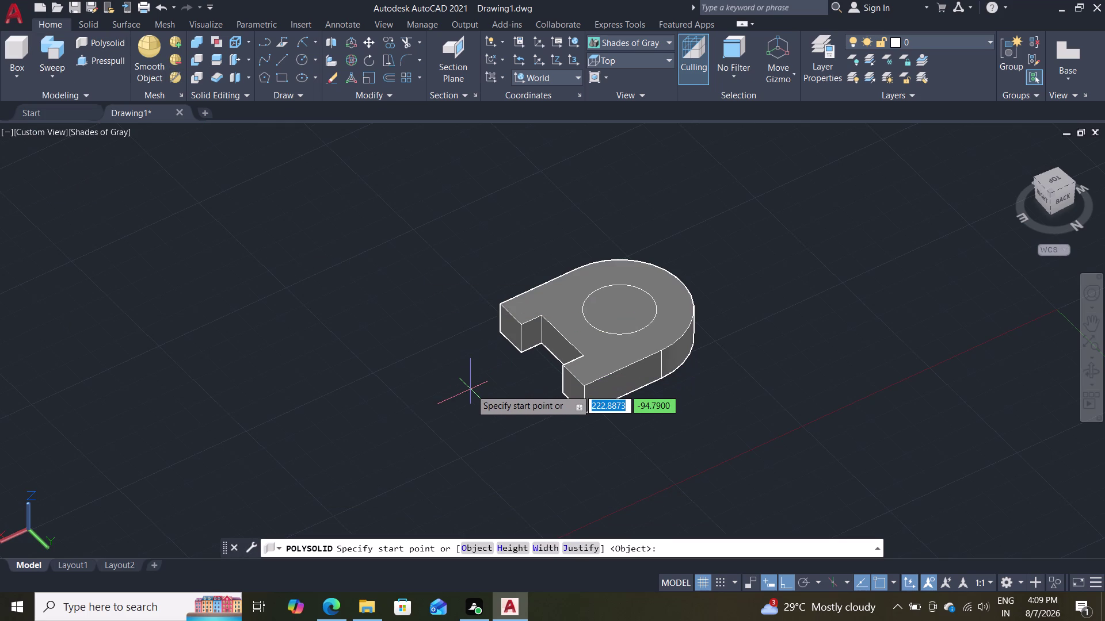
double_click(584, 386)
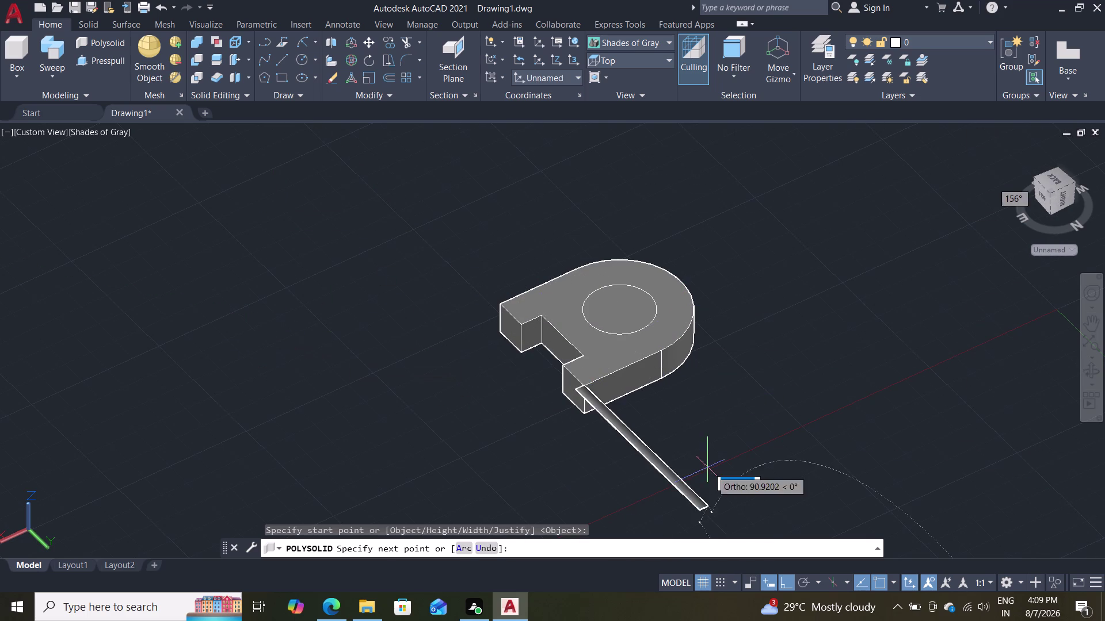
click(608, 309)
scroll(down, 3)
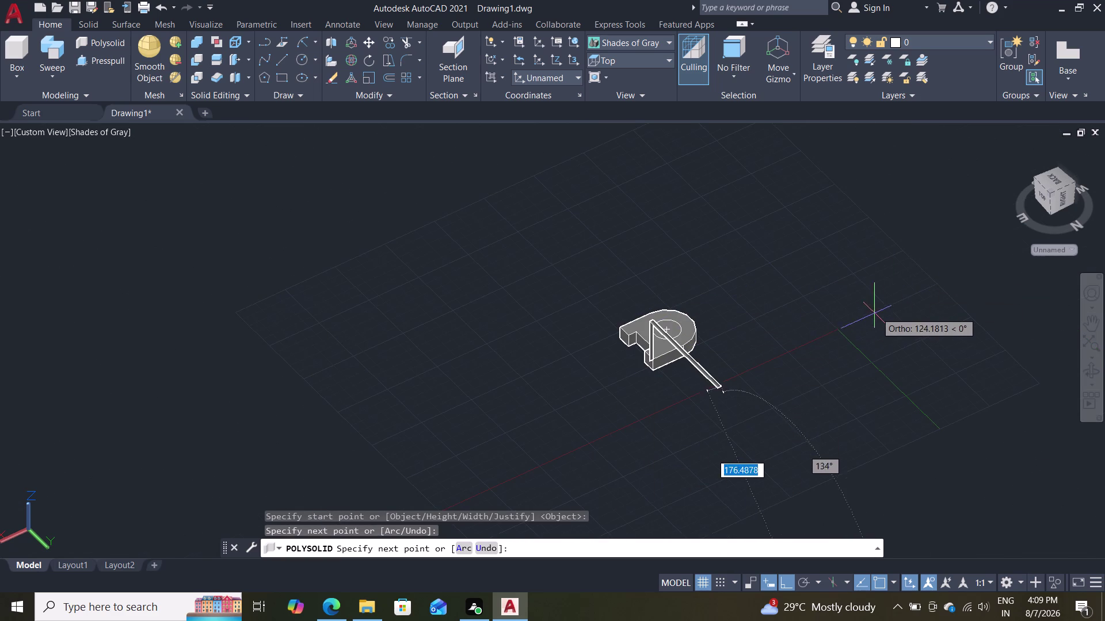
scroll(up, 3)
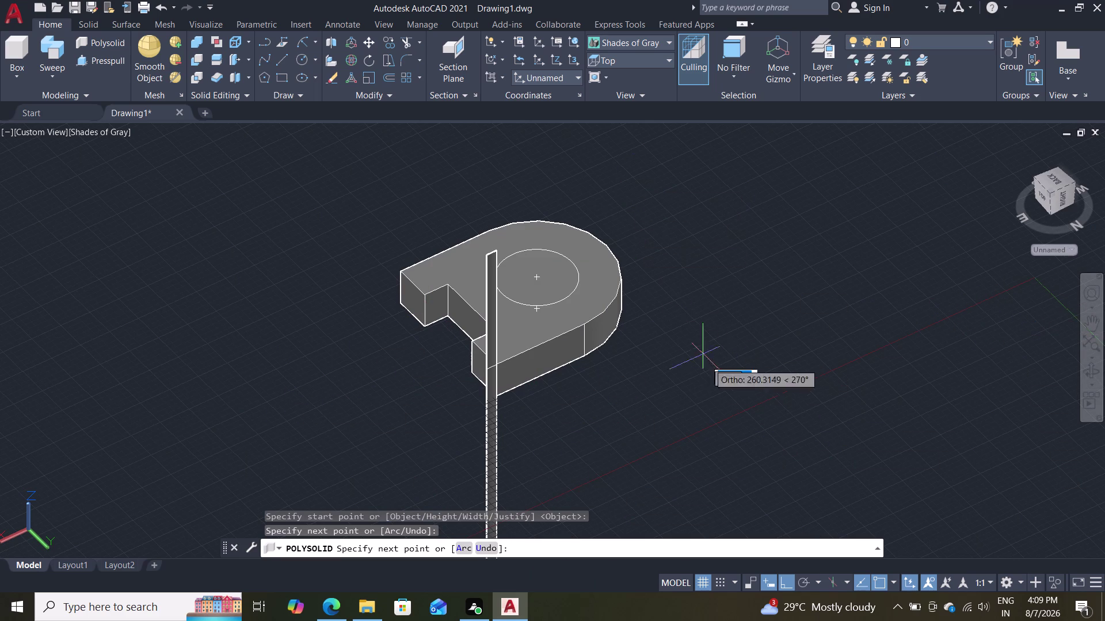
scroll(down, 3)
scroll(down, 3)
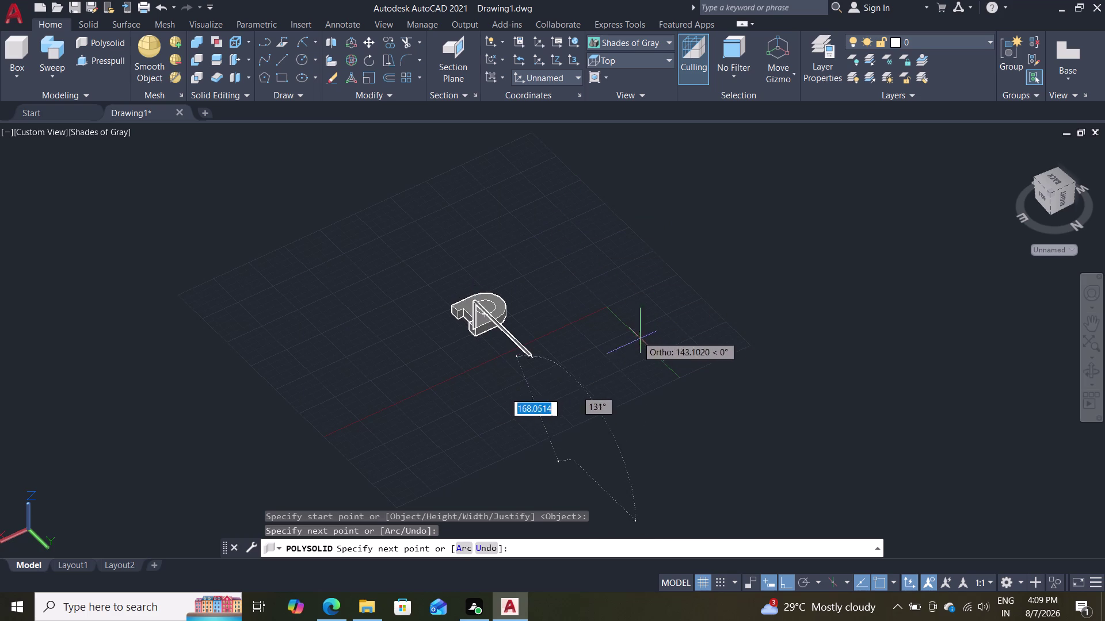
key(Escape)
key(Escape)
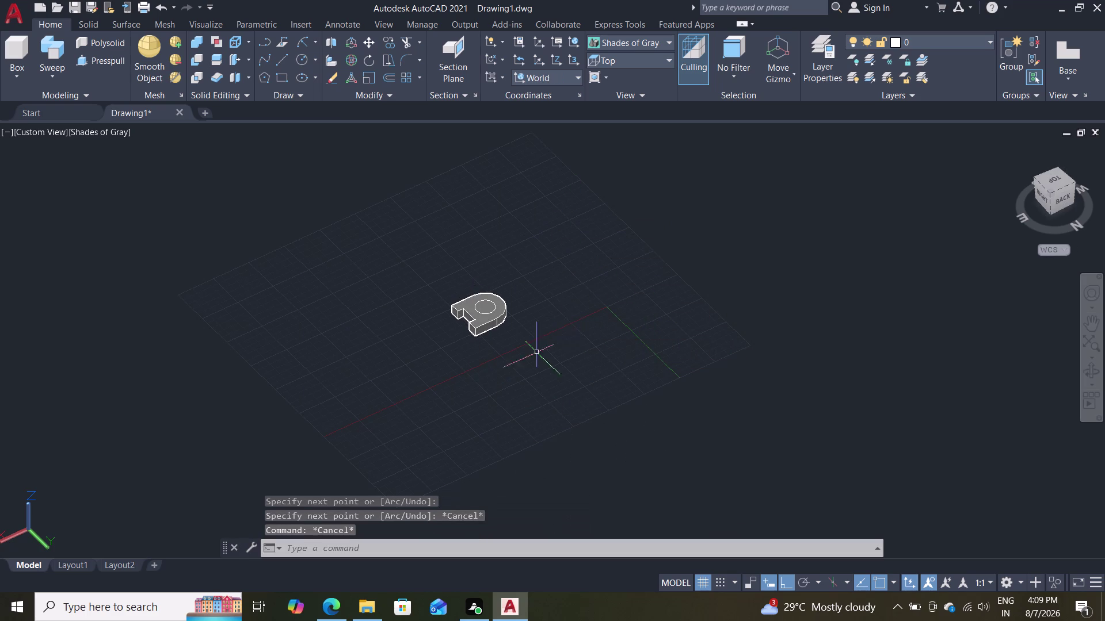
scroll(up, 3)
Centre and zoom in on the shaded block, orbiting until its notch faces front.
middle_drag(532, 287, 558, 359)
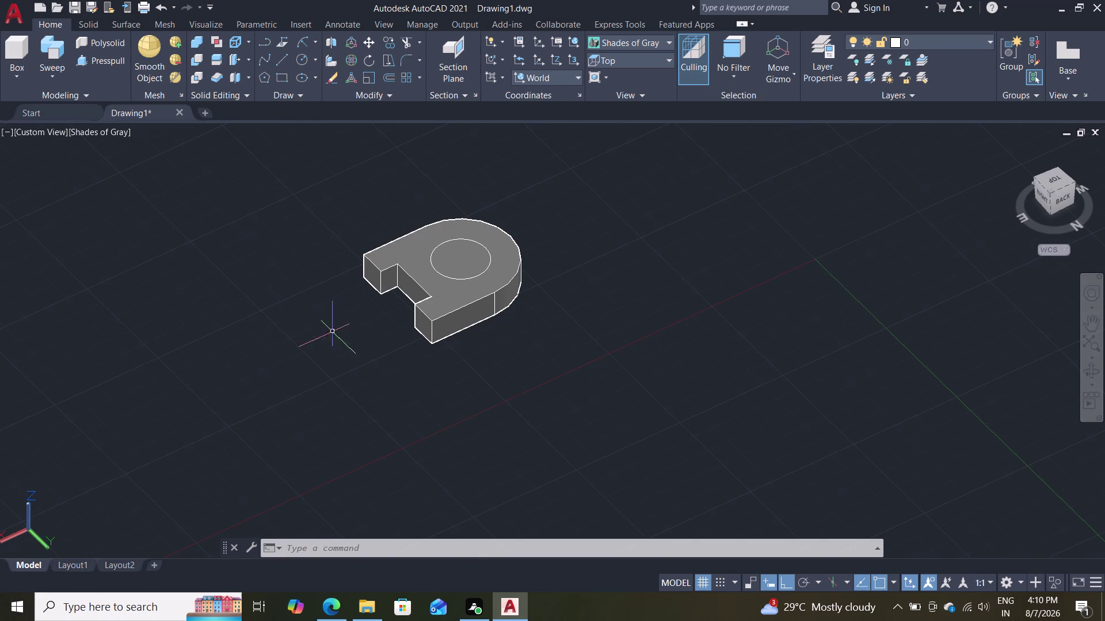
scroll(up, 3)
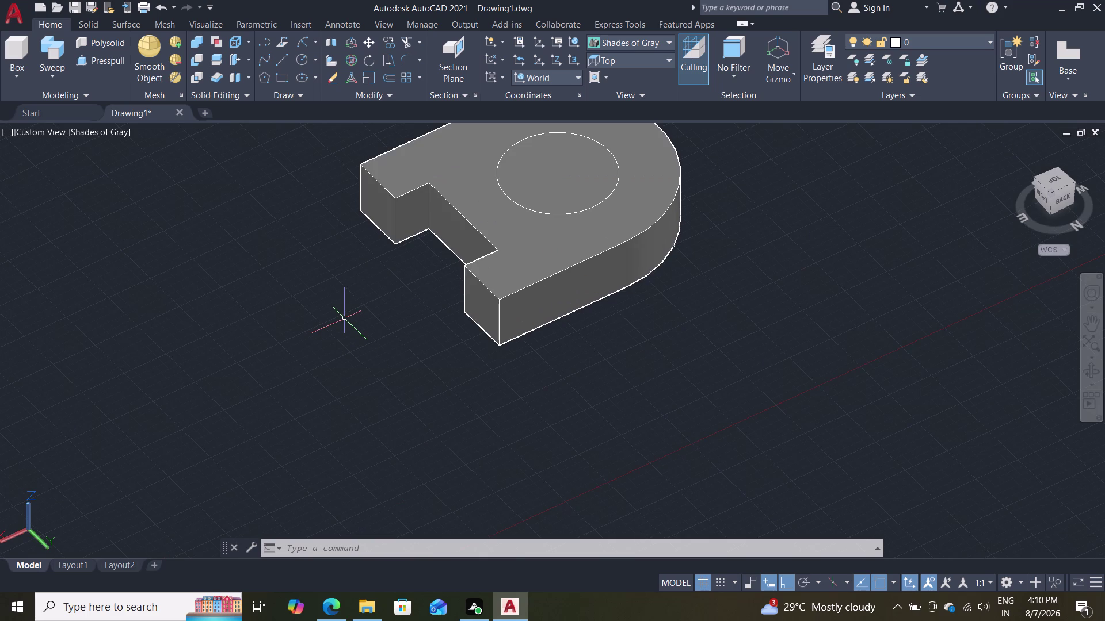
middle_drag(346, 292, 351, 342)
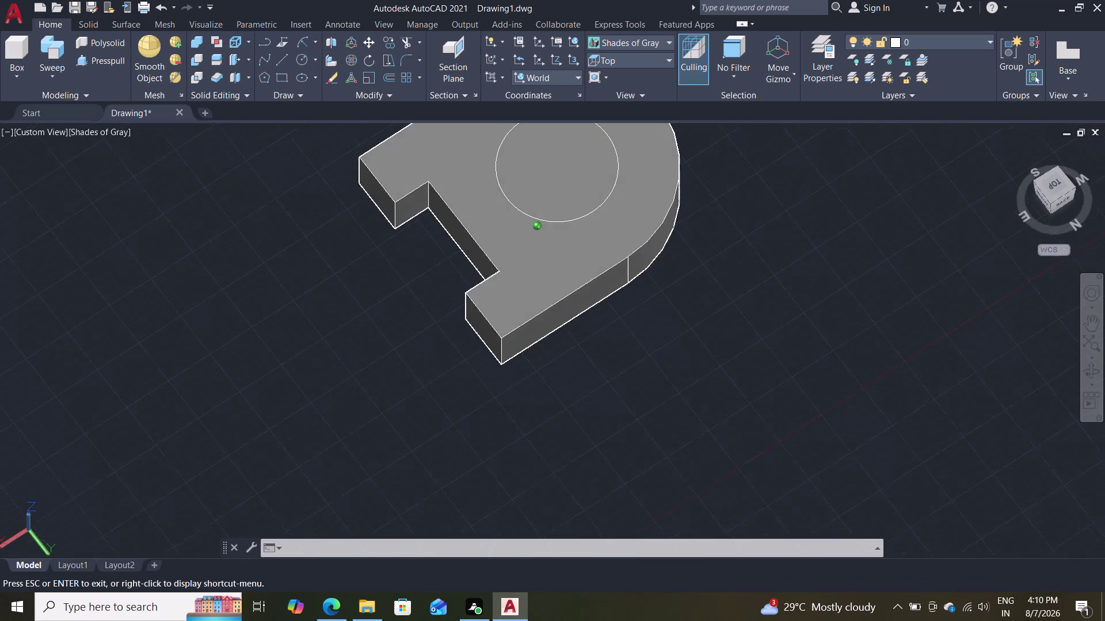
middle_drag(351, 342, 433, 310)
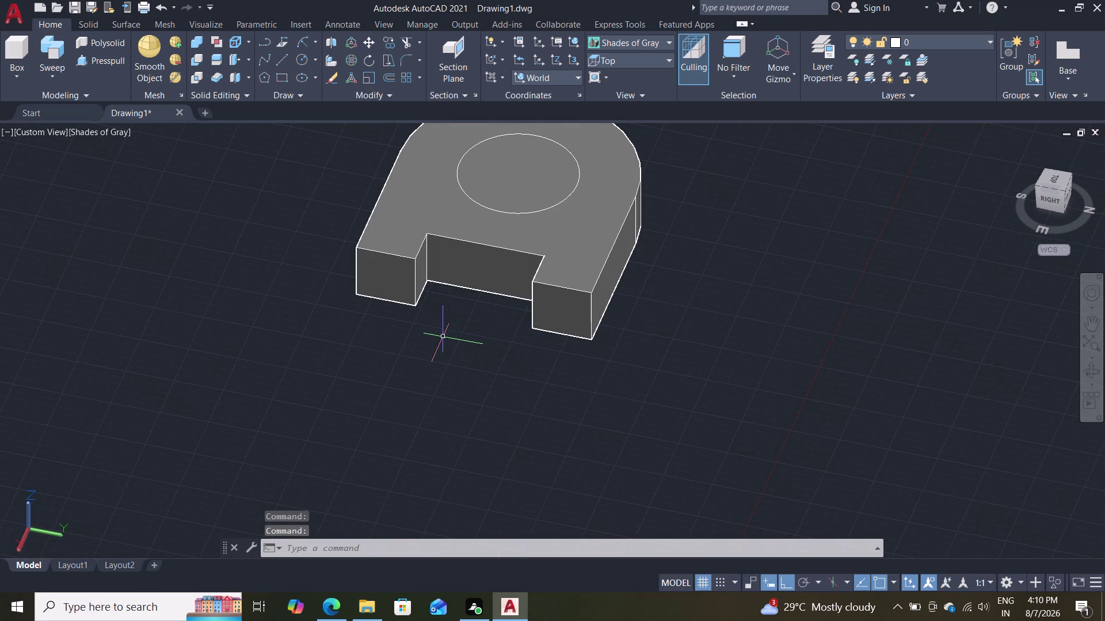
middle_drag(447, 338, 417, 429)
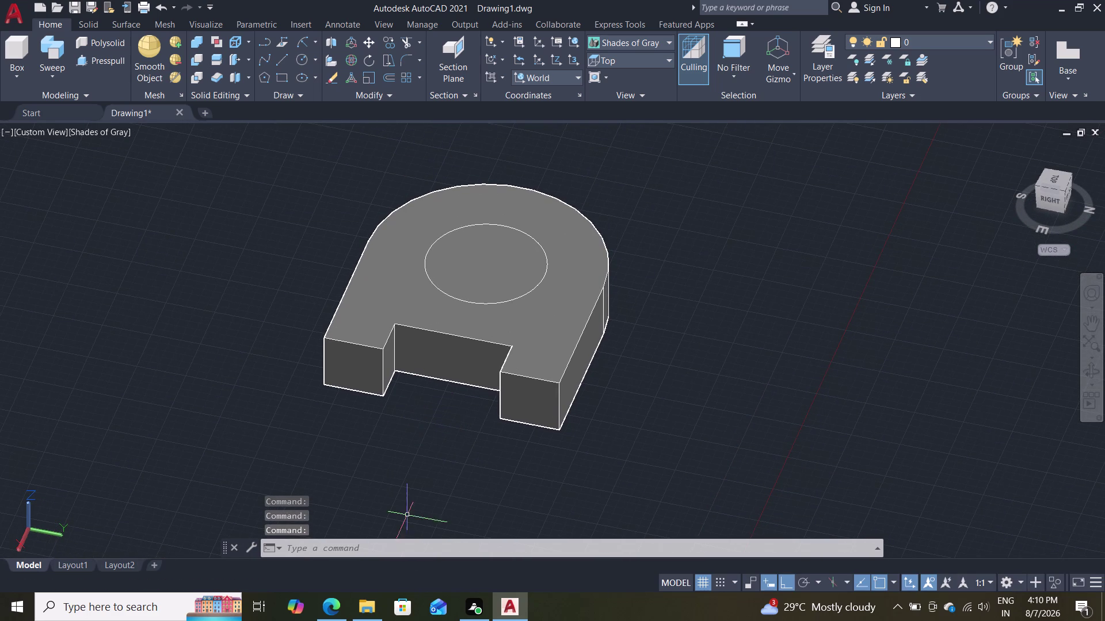